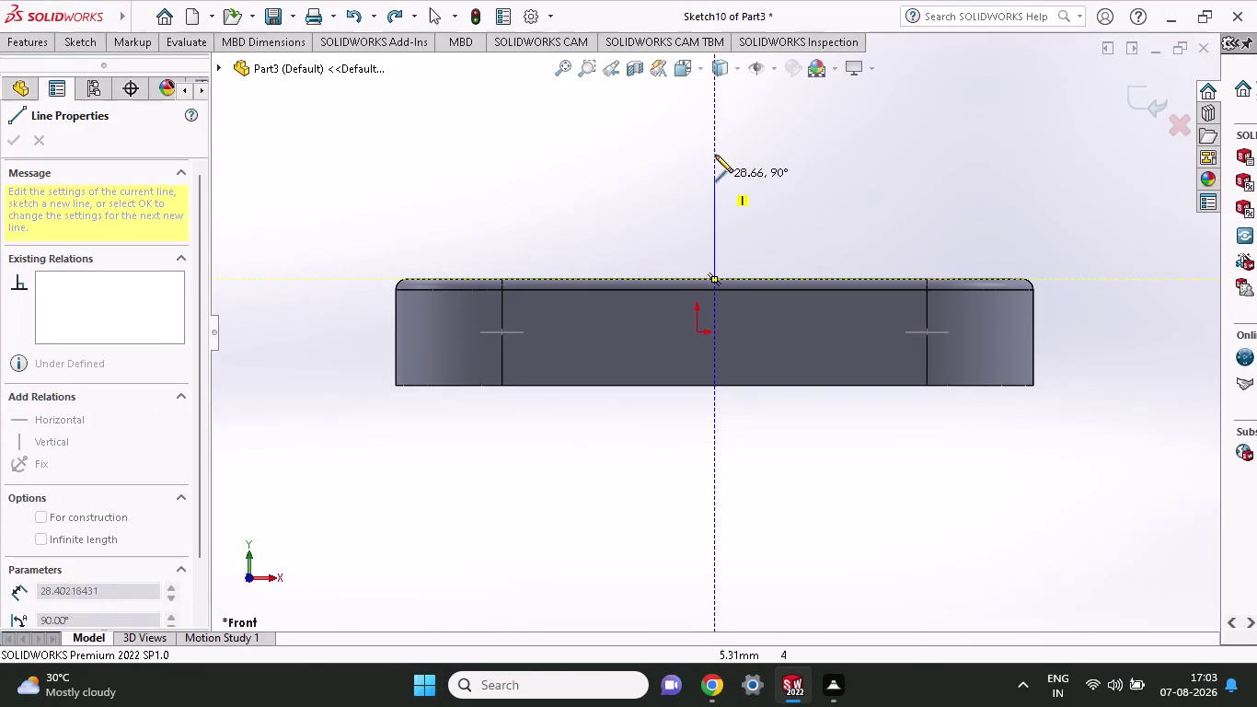
Draw the hook profile: a vertical line up from the plate centre, a rightward top line, and a short drop.
click(714, 112)
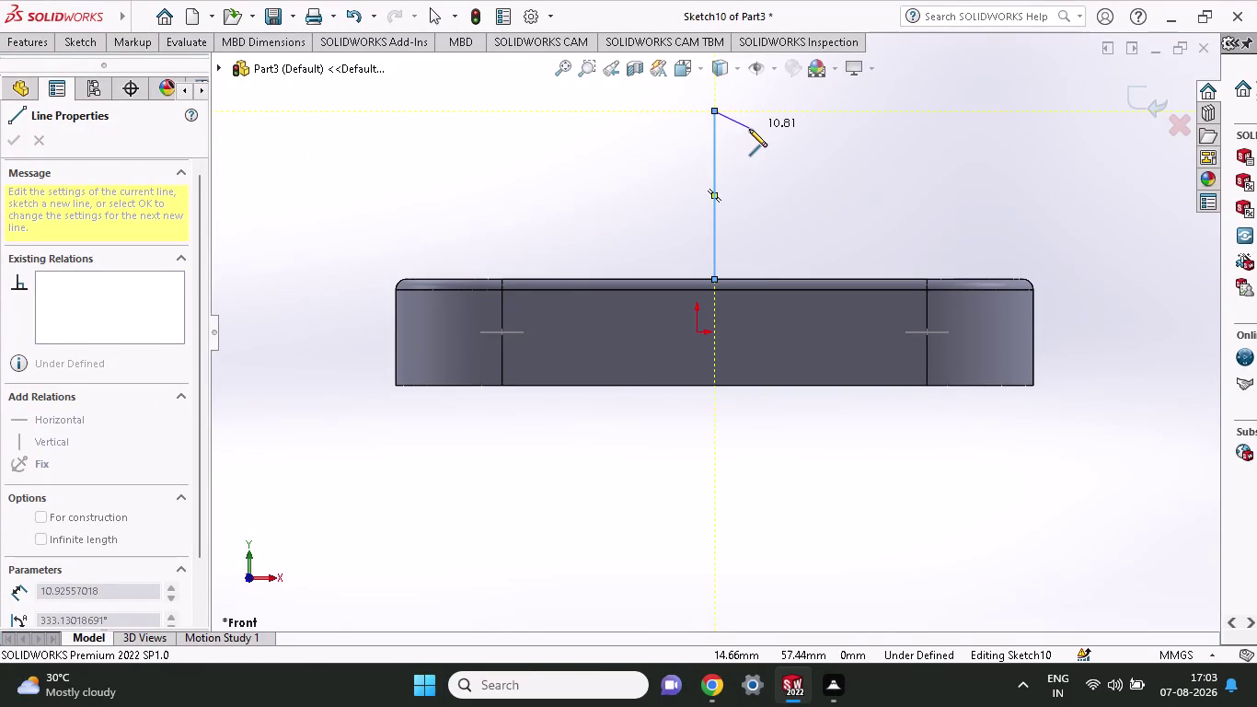
key(Escape)
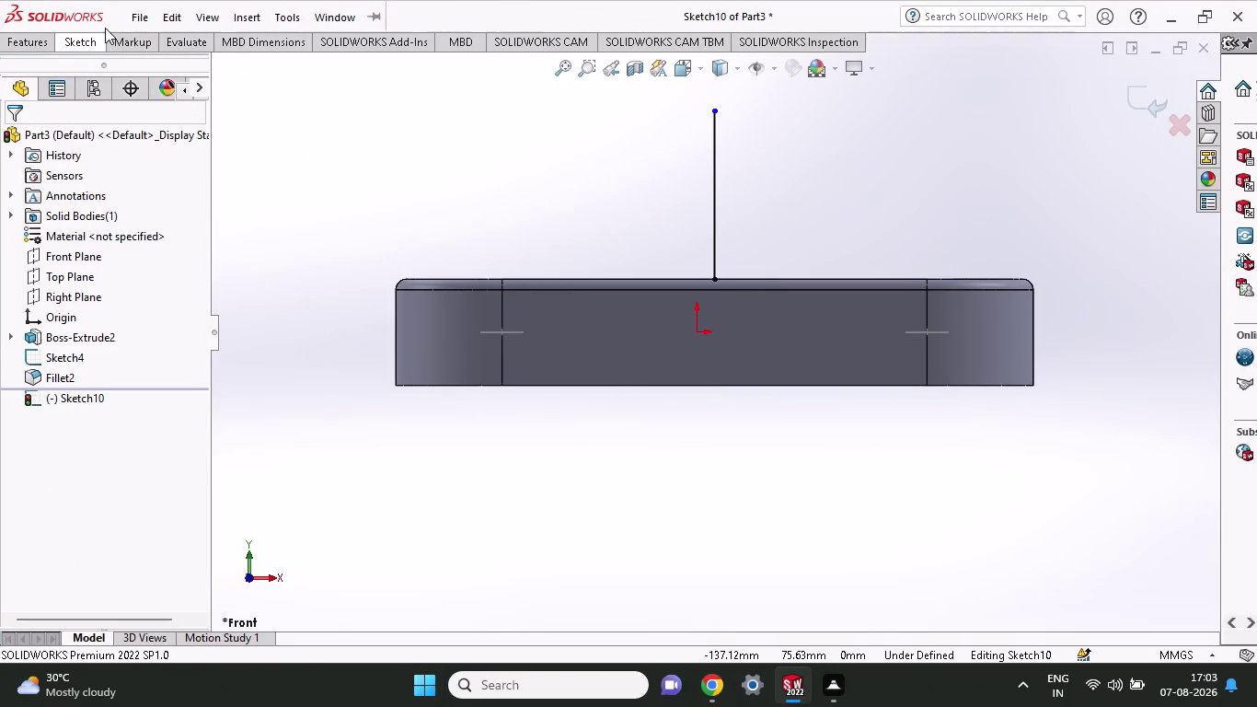
click(89, 38)
click(125, 56)
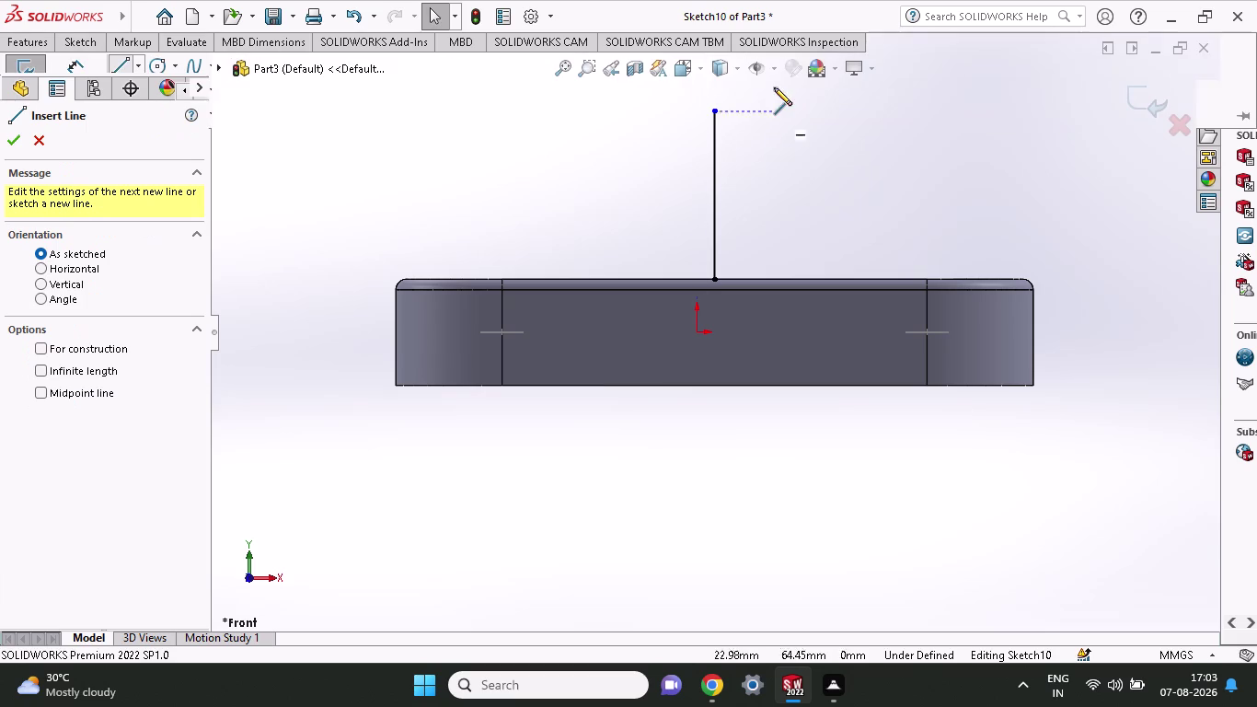
click(712, 112)
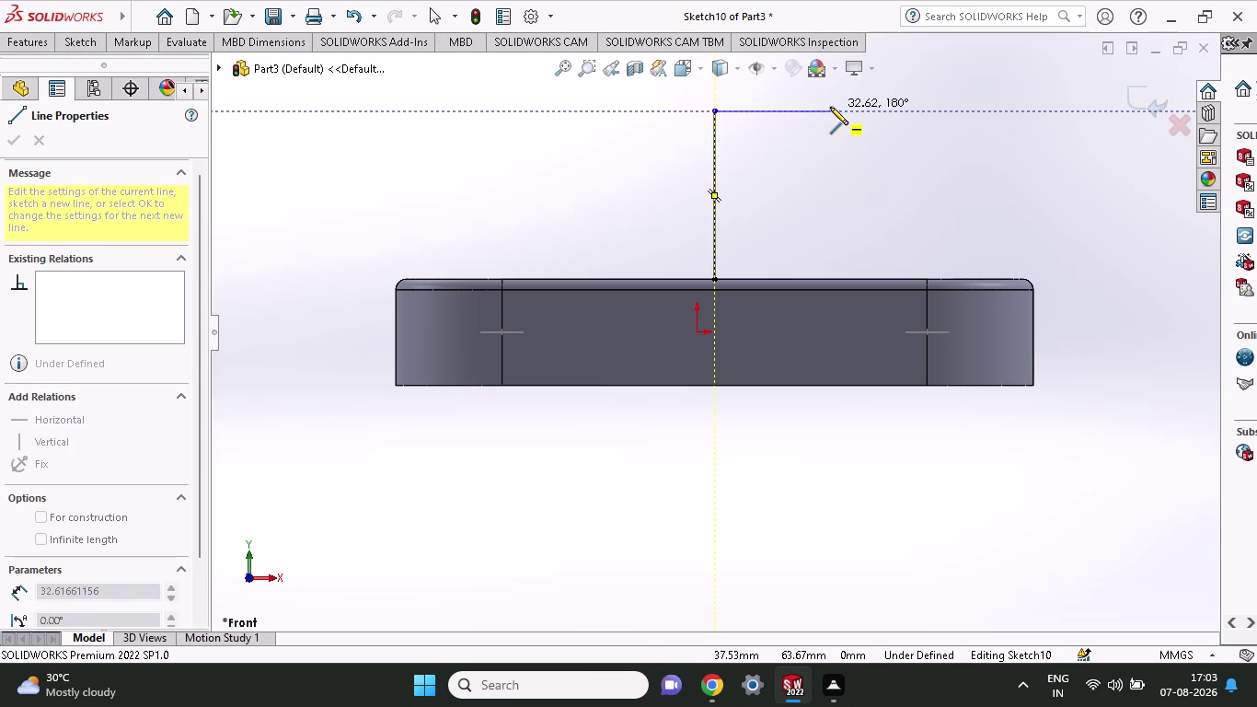
click(831, 107)
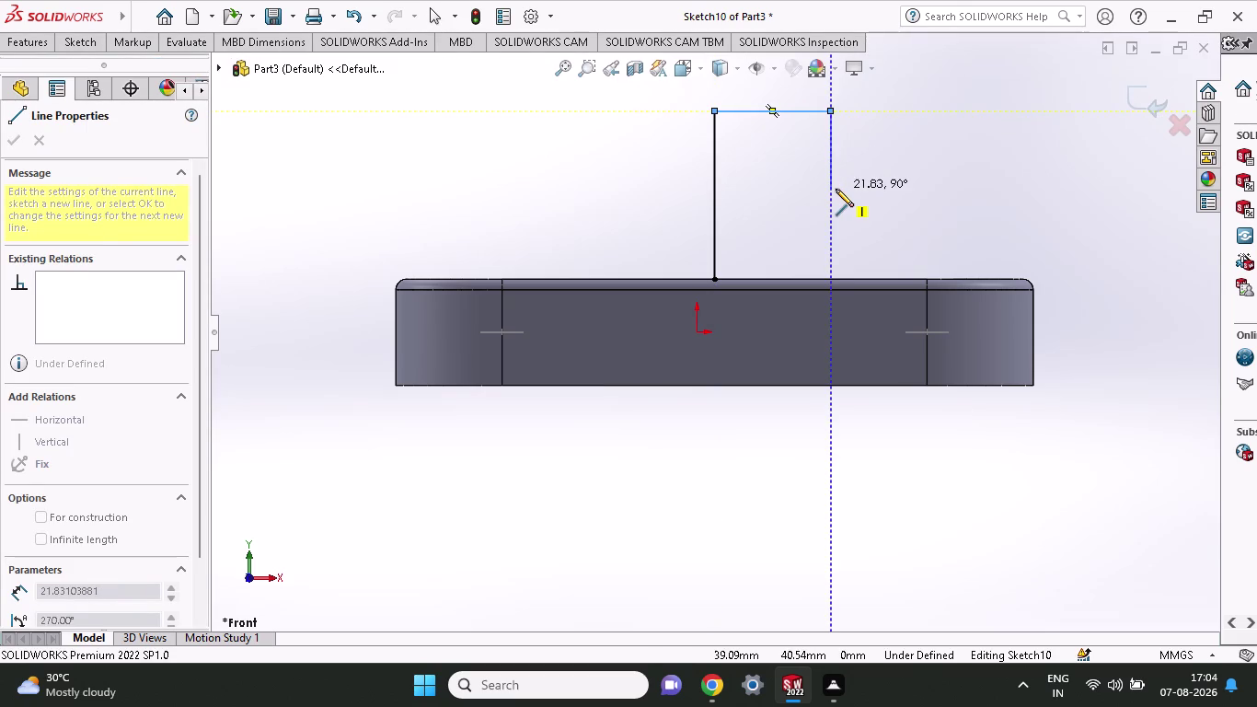
click(835, 189)
key(Escape)
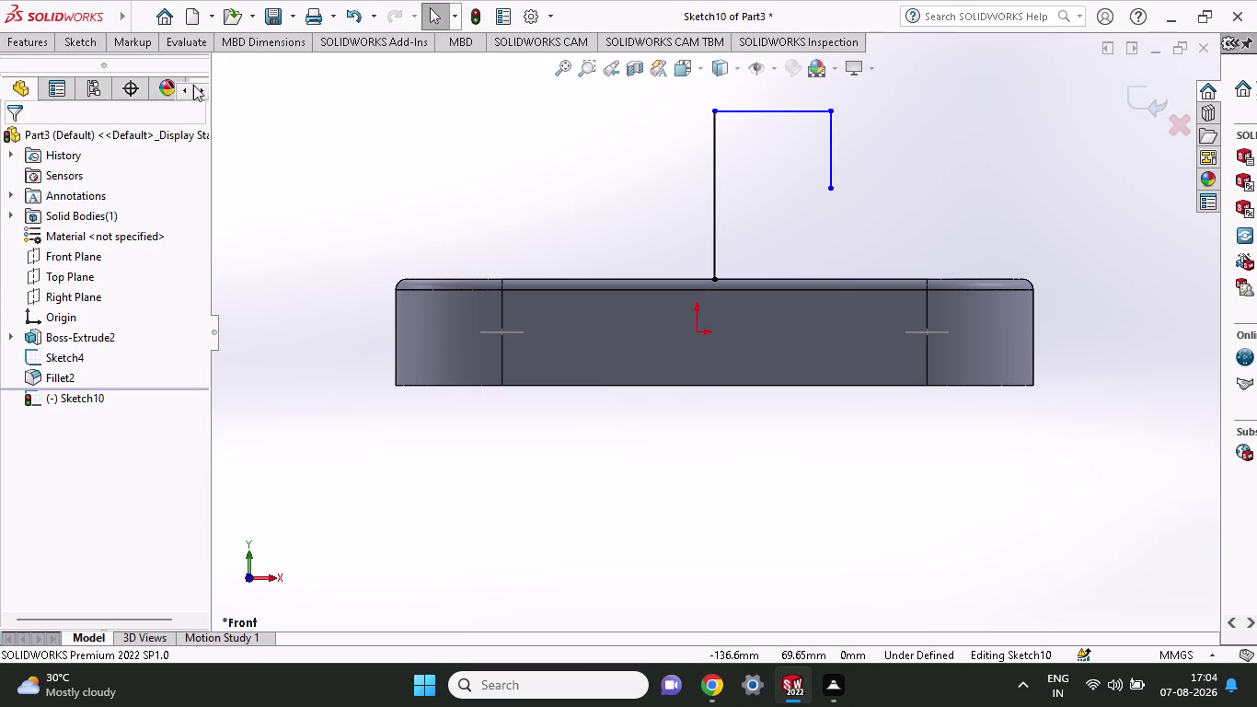
Dimension the vertical line's height to 100 mm.
click(82, 50)
click(94, 84)
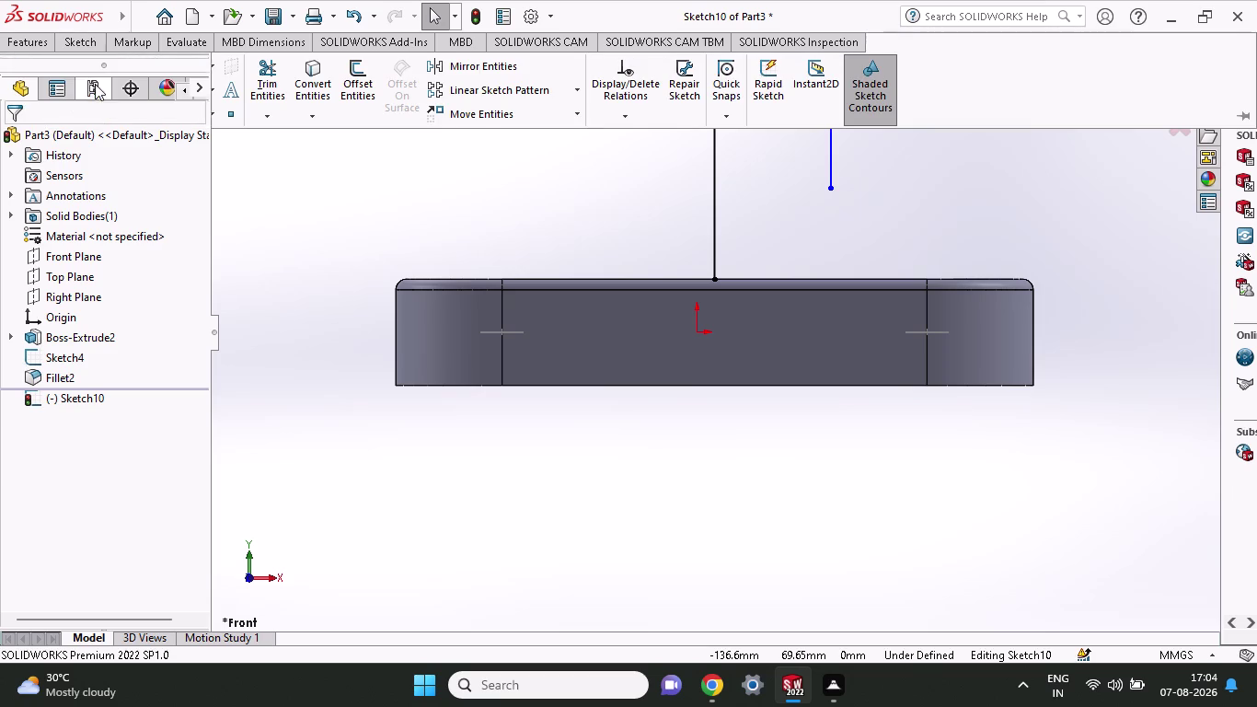
click(716, 282)
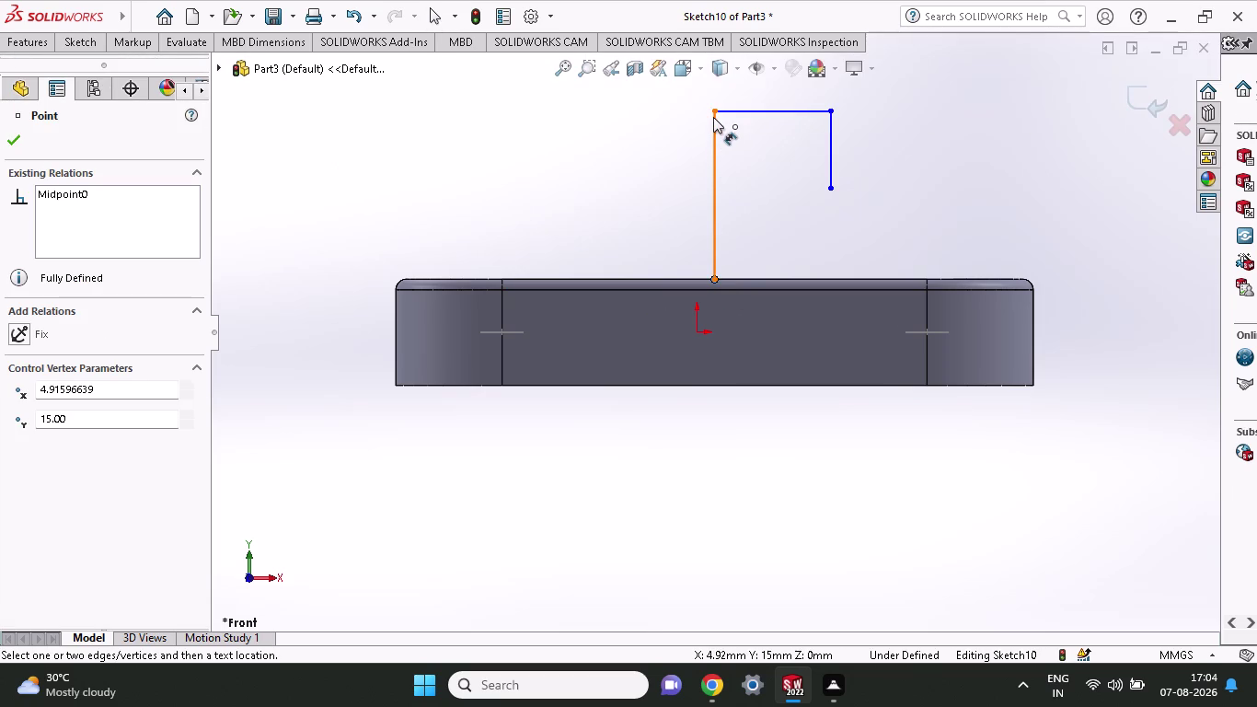
click(713, 116)
click(332, 163)
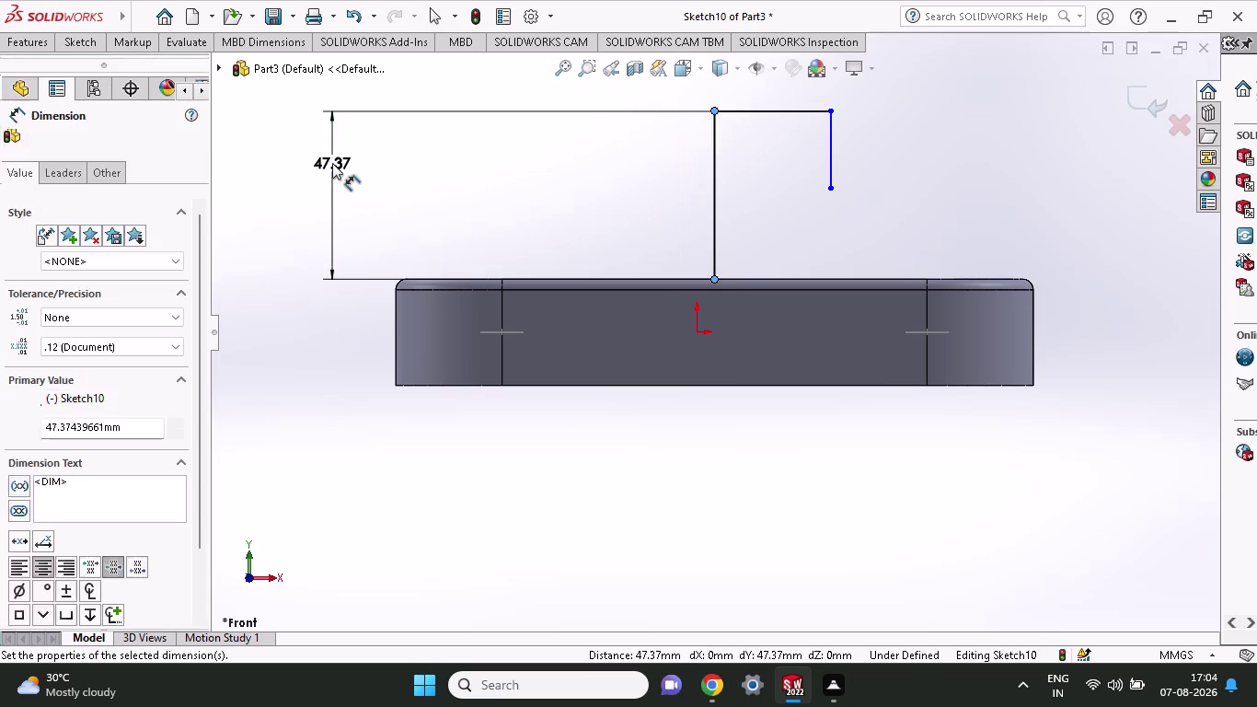
text(100)
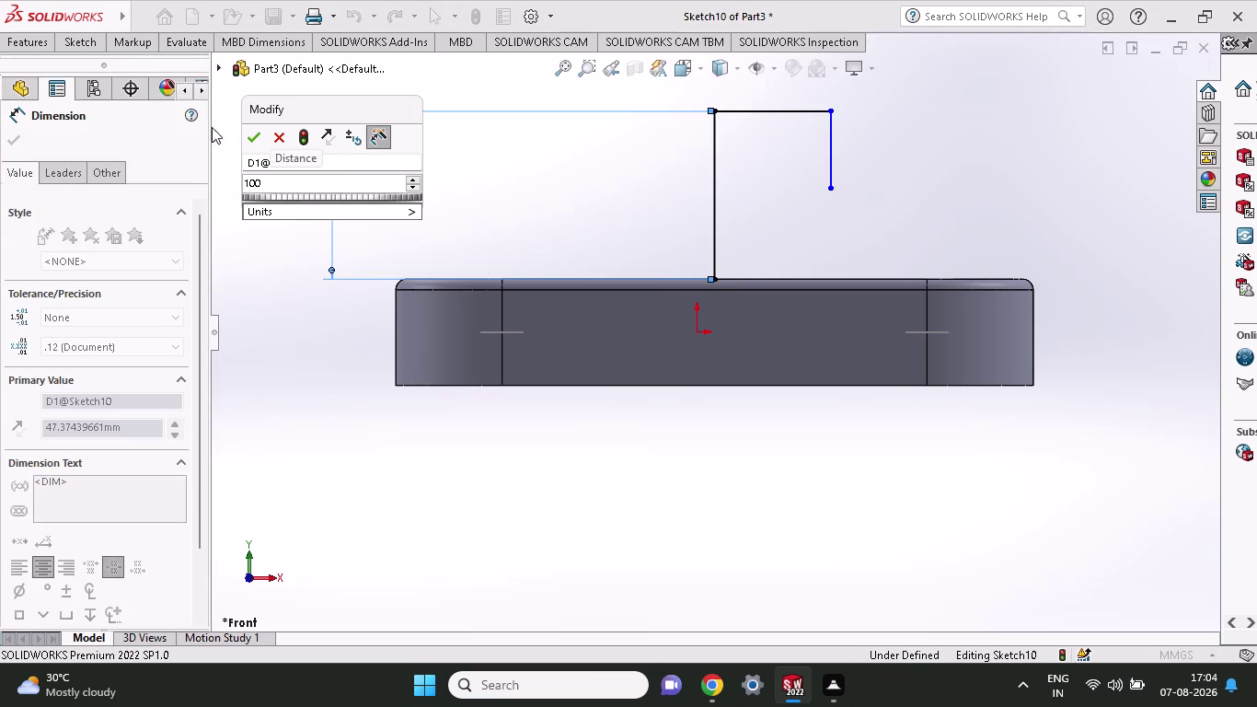
click(253, 128)
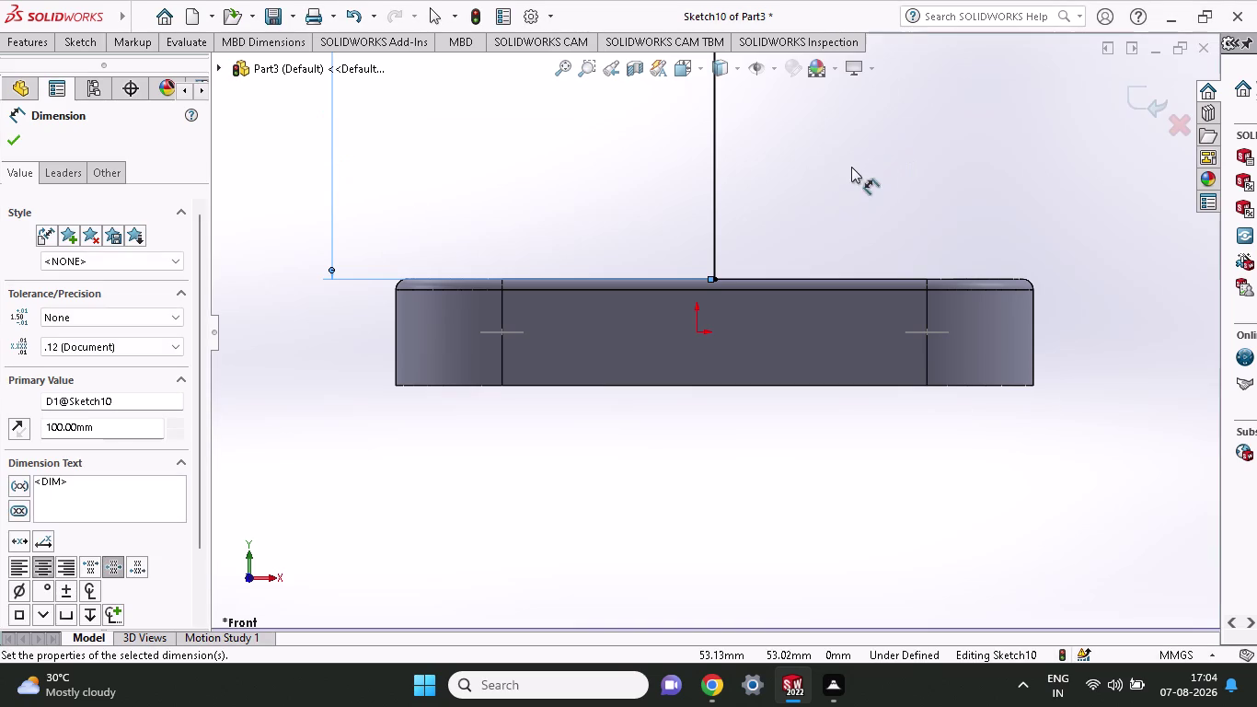
scroll(up, 3)
scroll(down, 3)
scroll(up, 3)
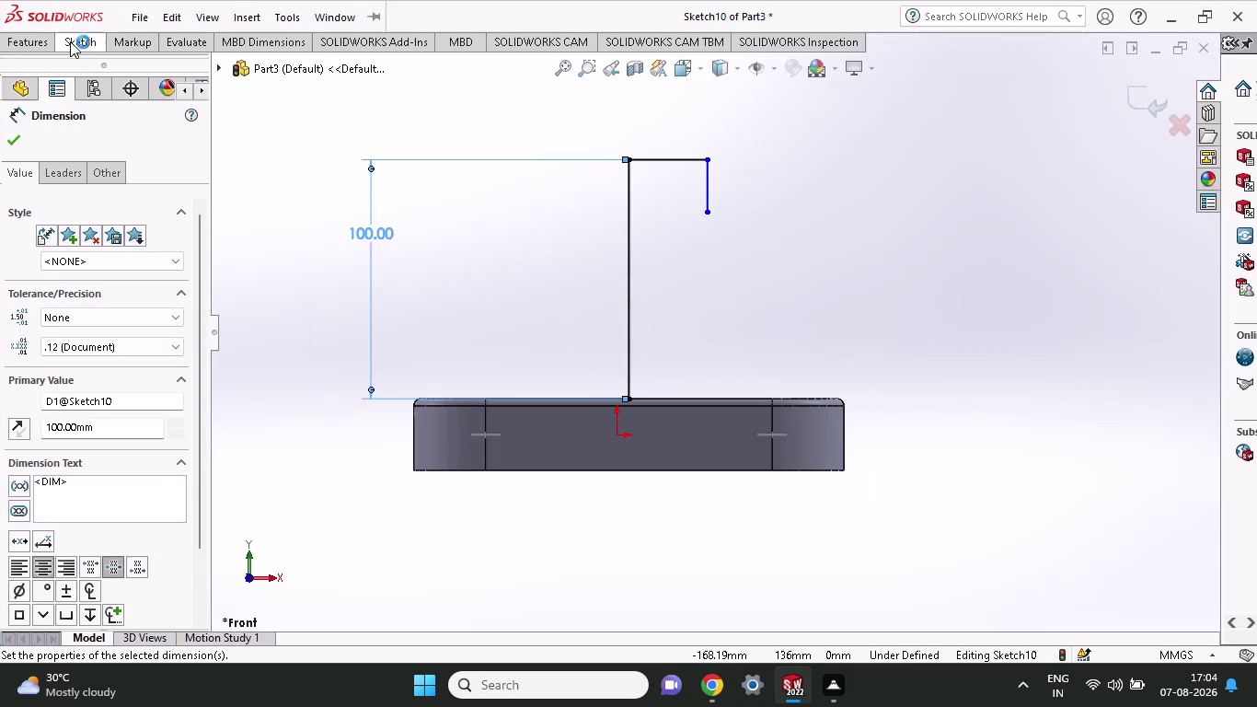
click(70, 41)
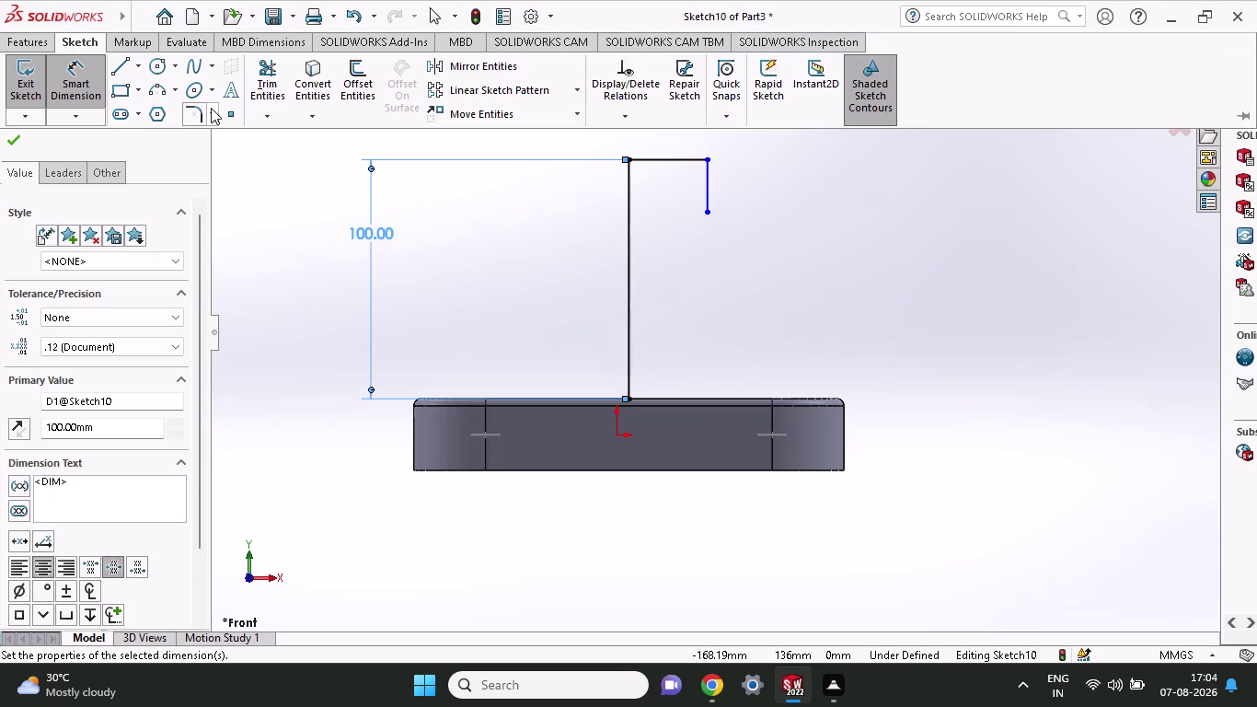
click(194, 116)
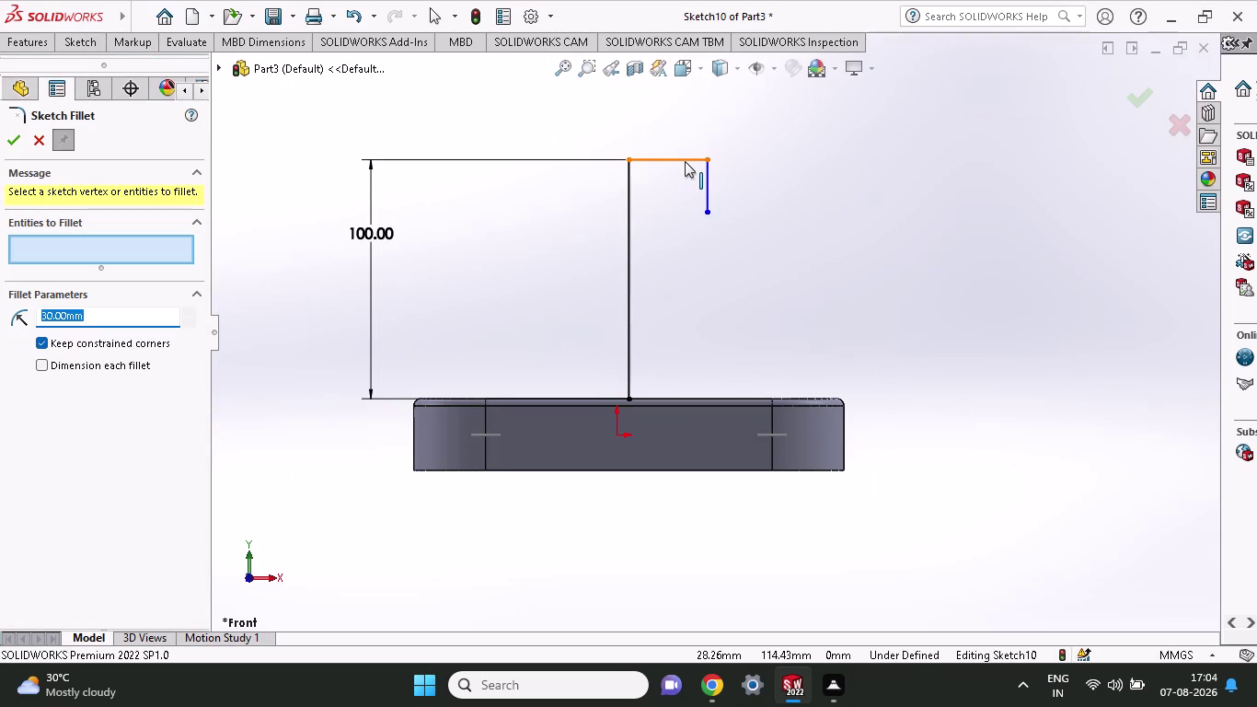
Try a 25 mm sketch fillet on the profile's top right corner.
click(684, 161)
click(706, 158)
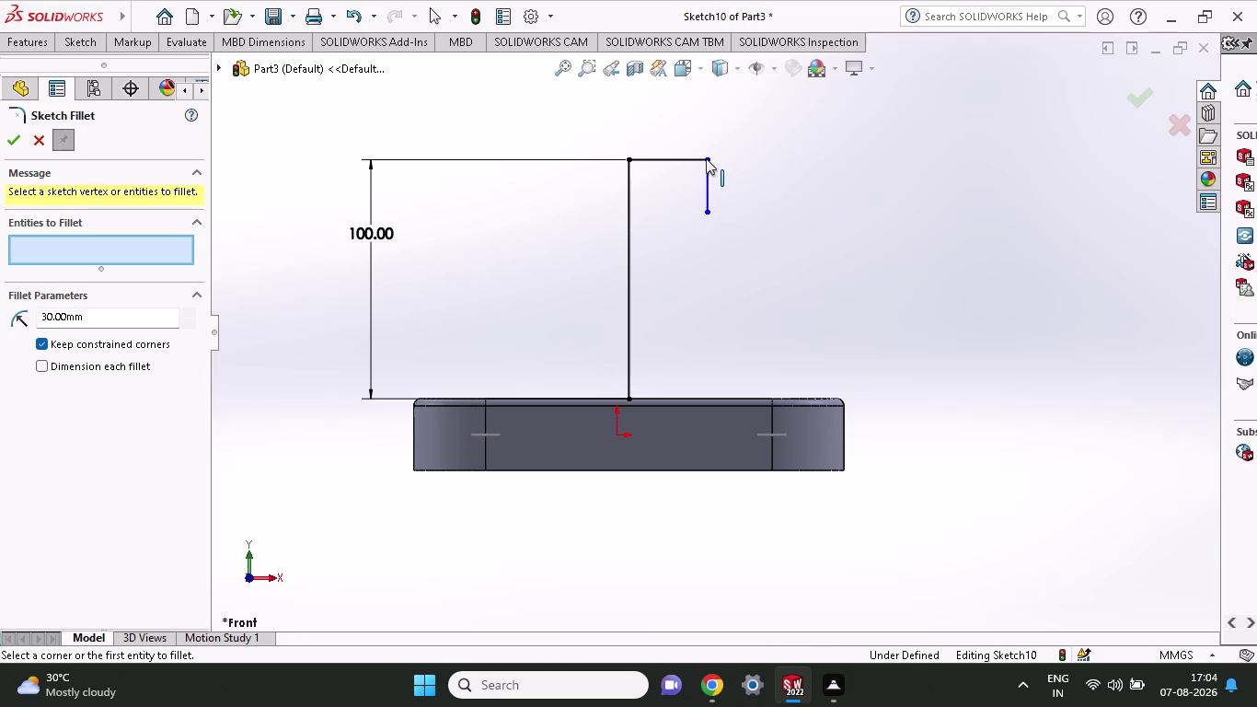
click(705, 170)
click(706, 159)
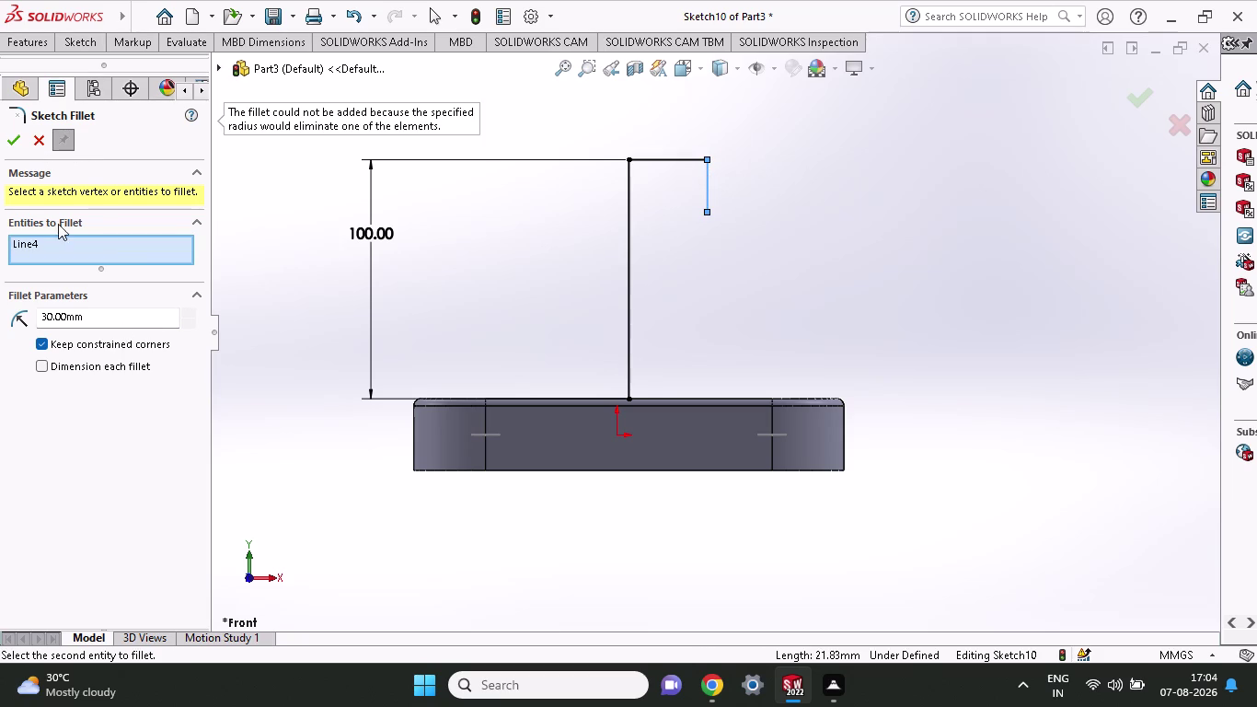
drag(125, 325, 0, 337)
text(25)
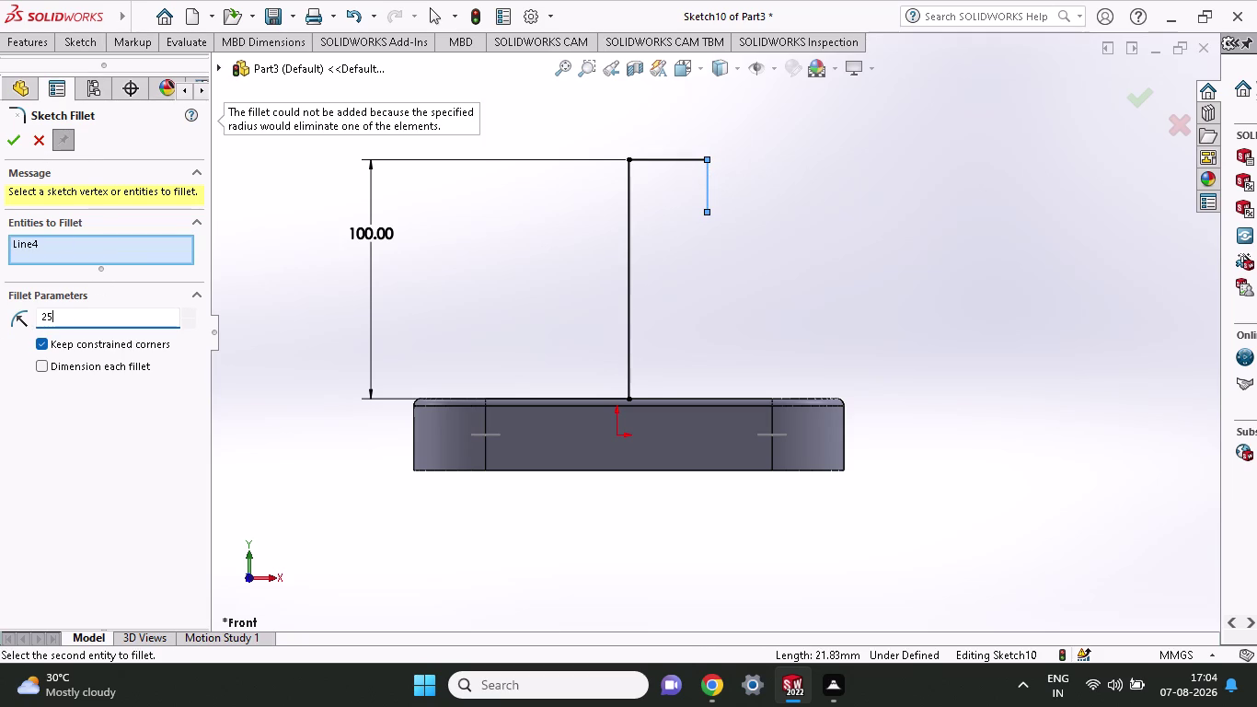
click(43, 255)
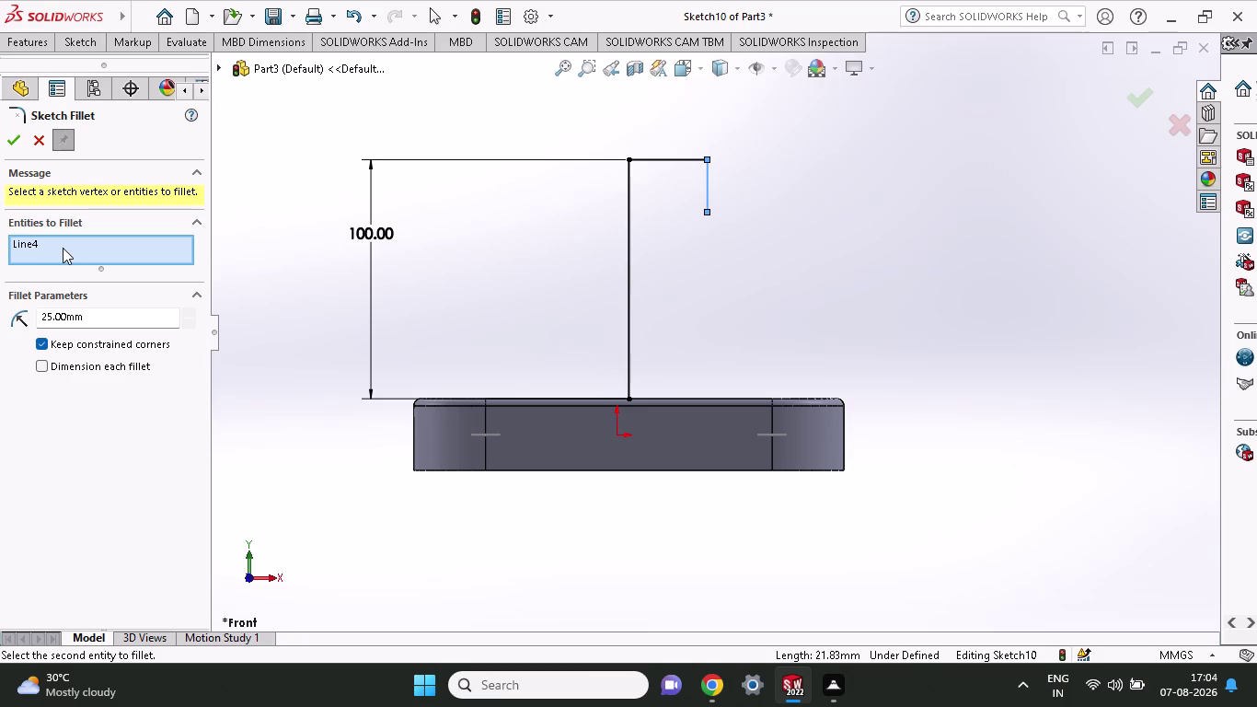
Reselect the corner lines, then undo so the height dimension reverts to 47.37 mm.
click(705, 160)
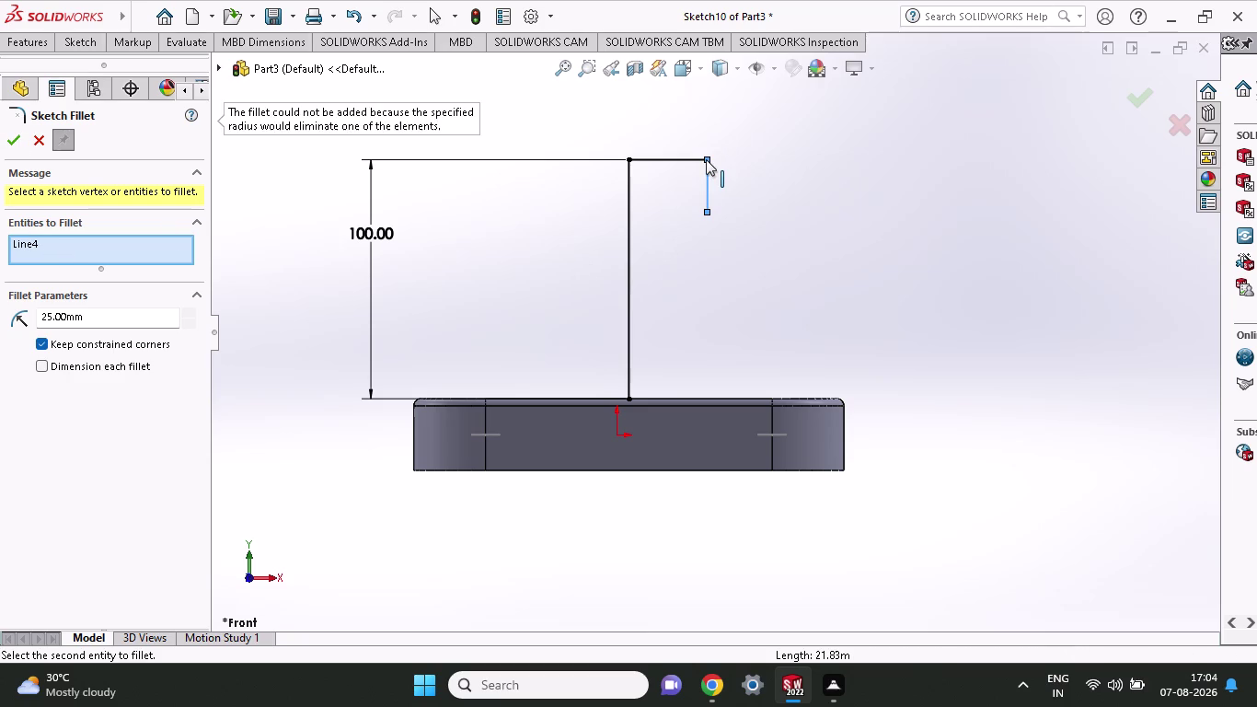
click(706, 160)
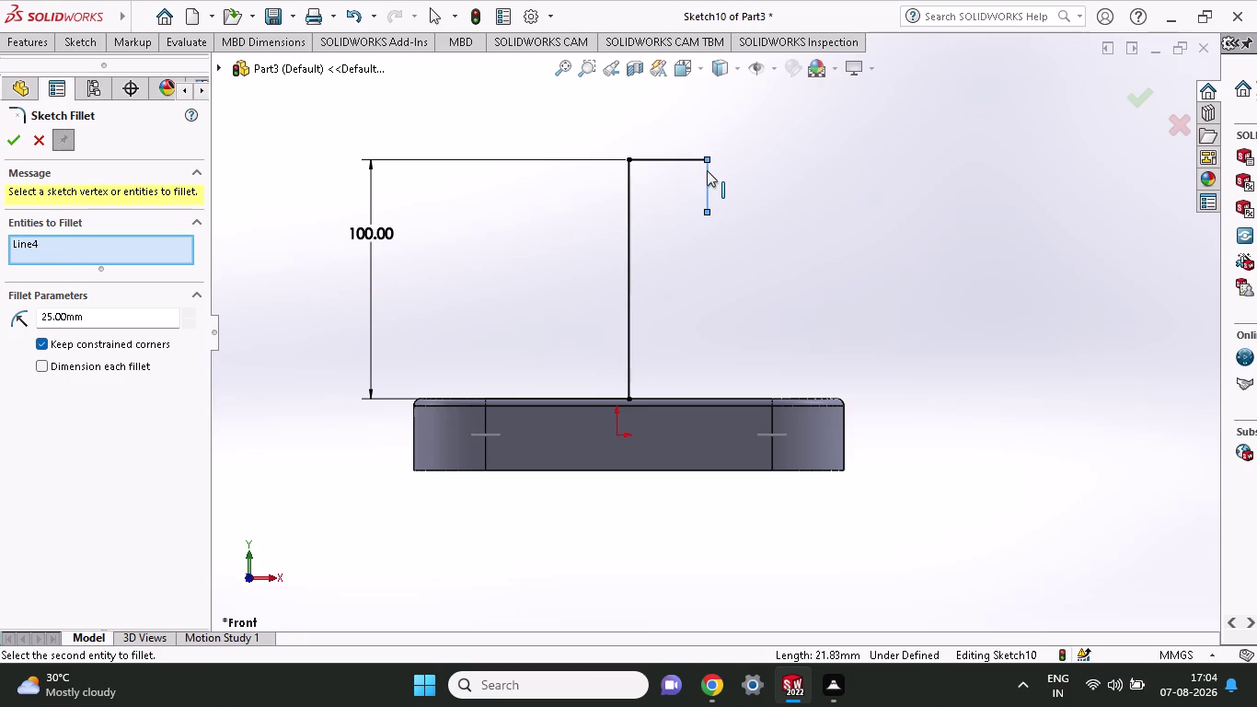
click(707, 170)
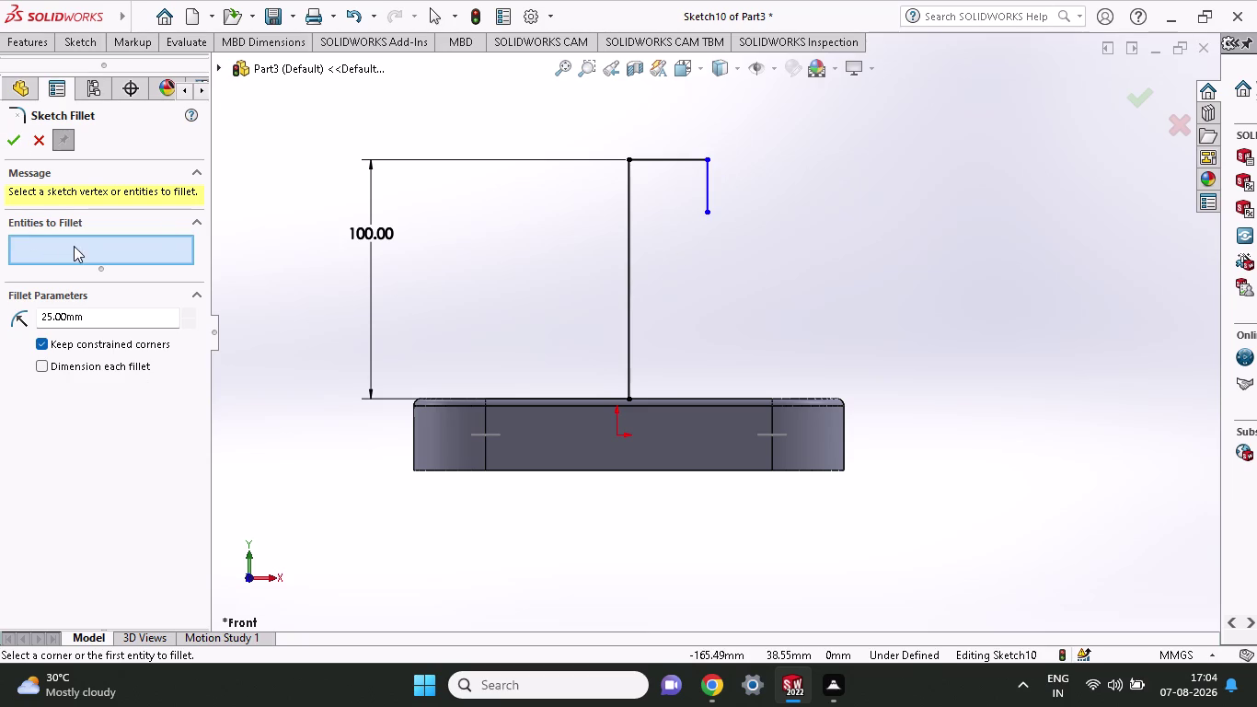
click(74, 246)
click(708, 158)
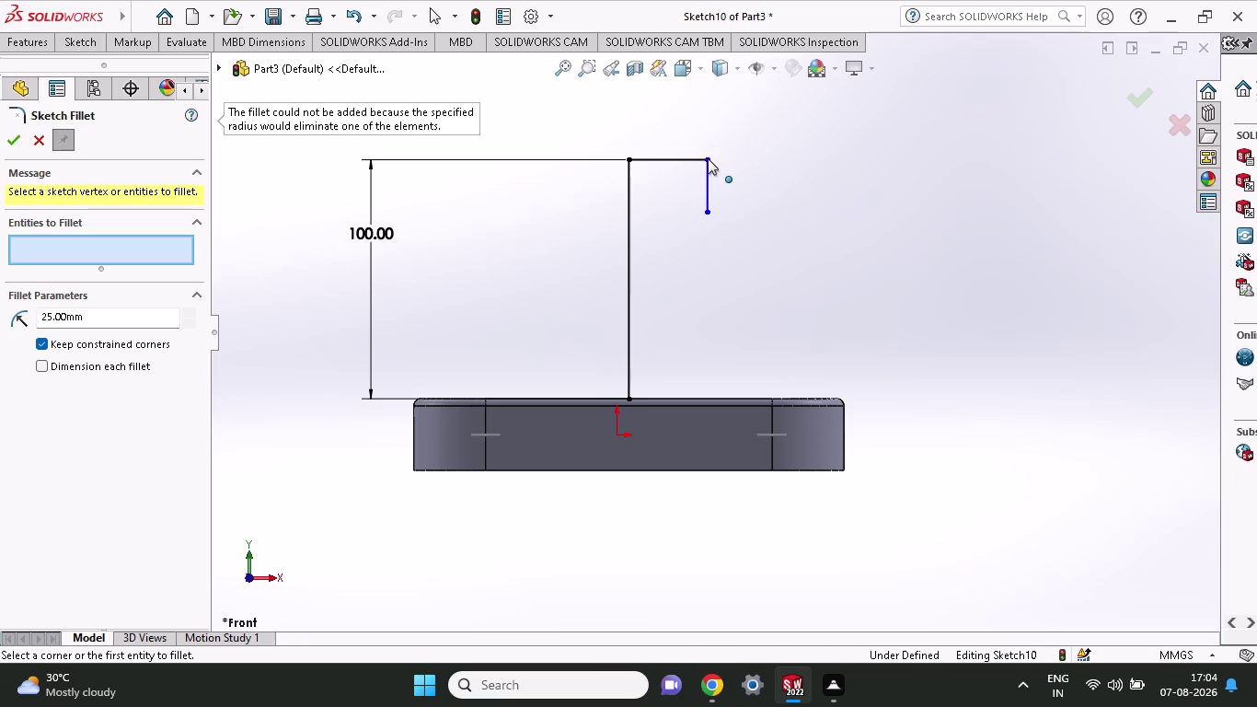
scroll(down, 3)
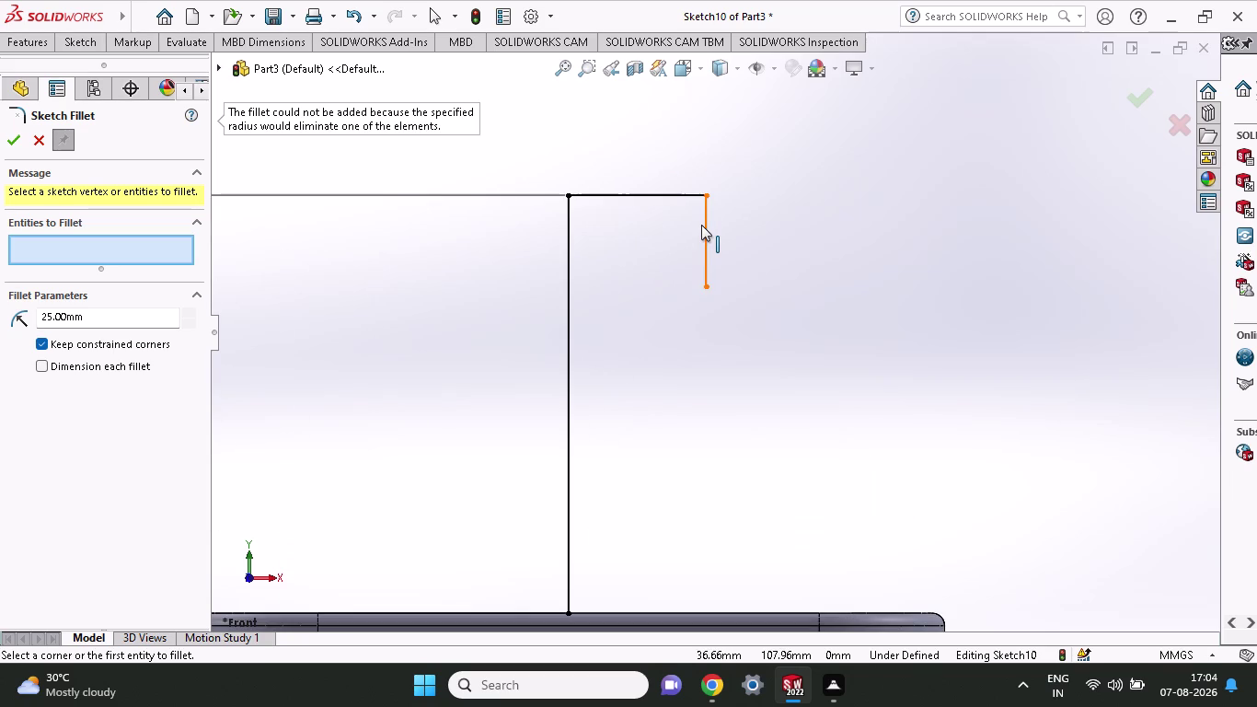
scroll(up, 3)
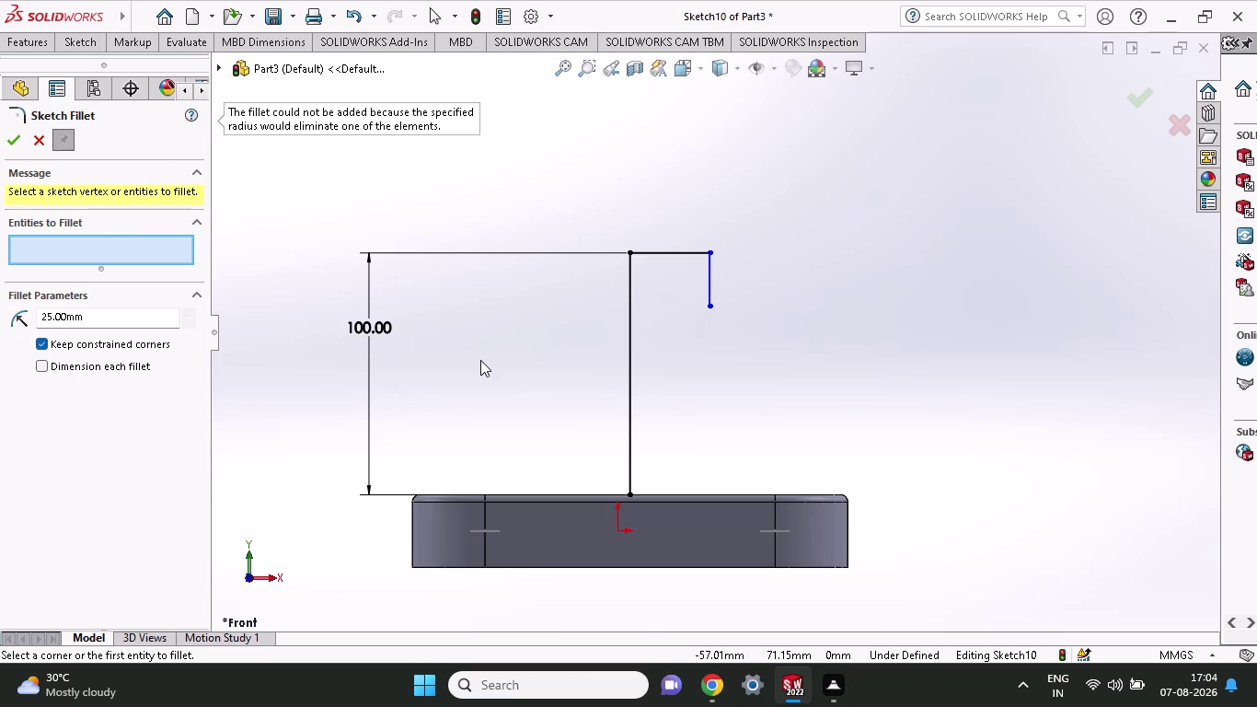
key(ctrl+z)
scroll(up, 3)
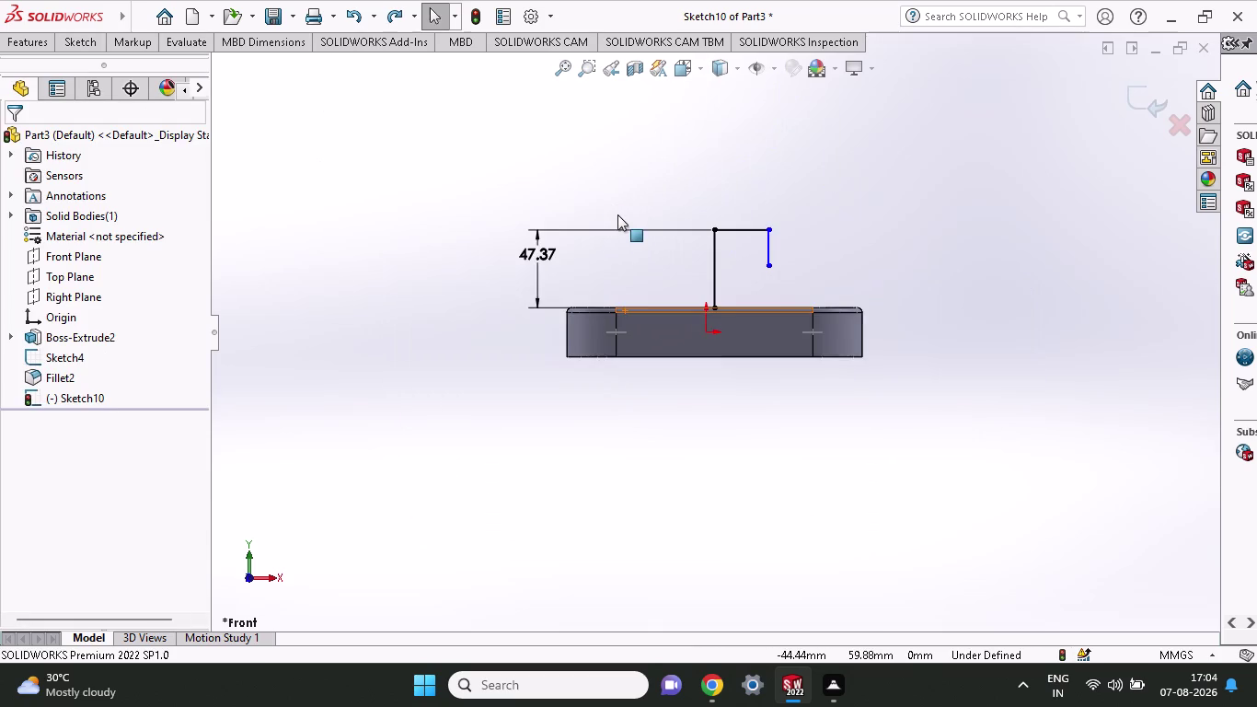
Set the height dimension back to 100 mm.
scroll(down, 3)
scroll(down, 3)
scroll(up, 3)
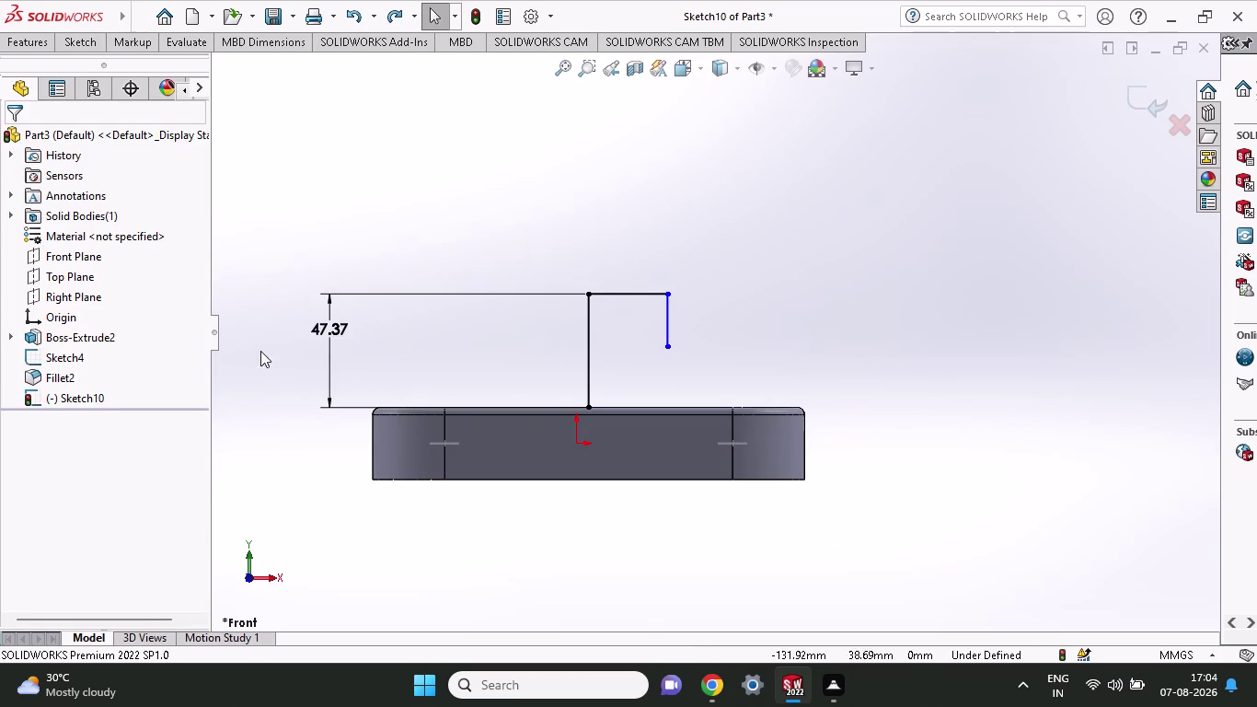
click(343, 330)
double_click(343, 330)
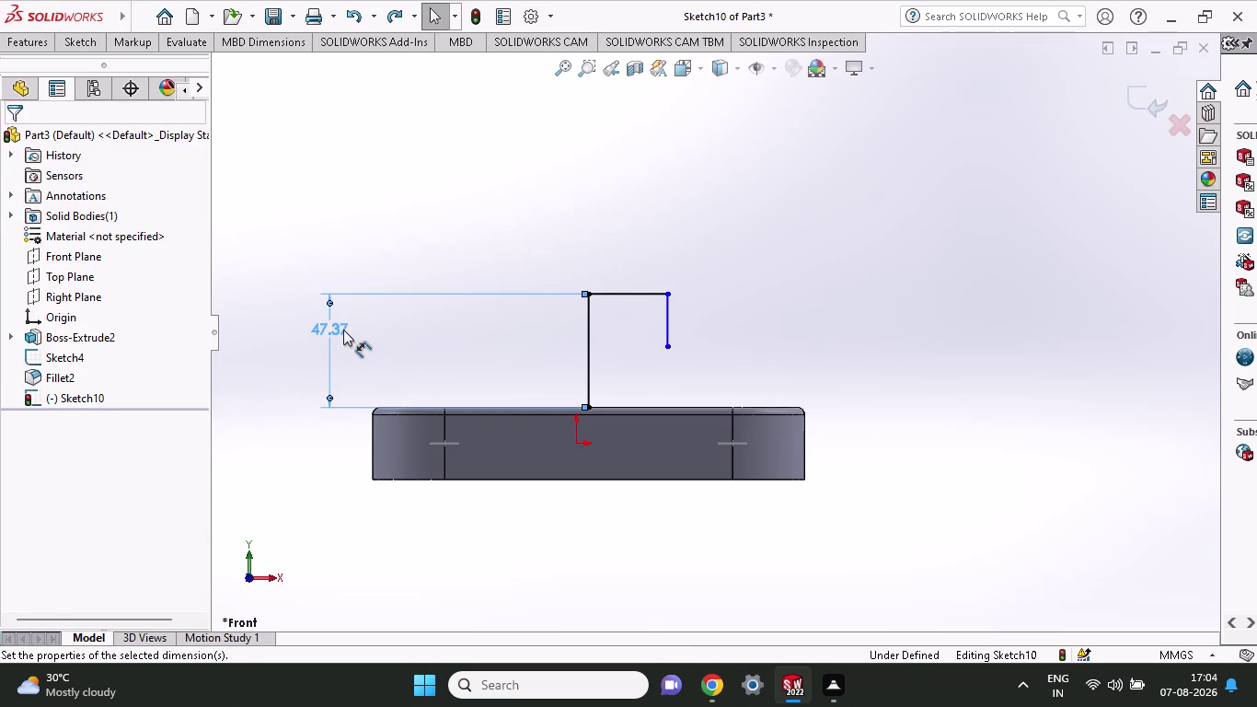
text(100)
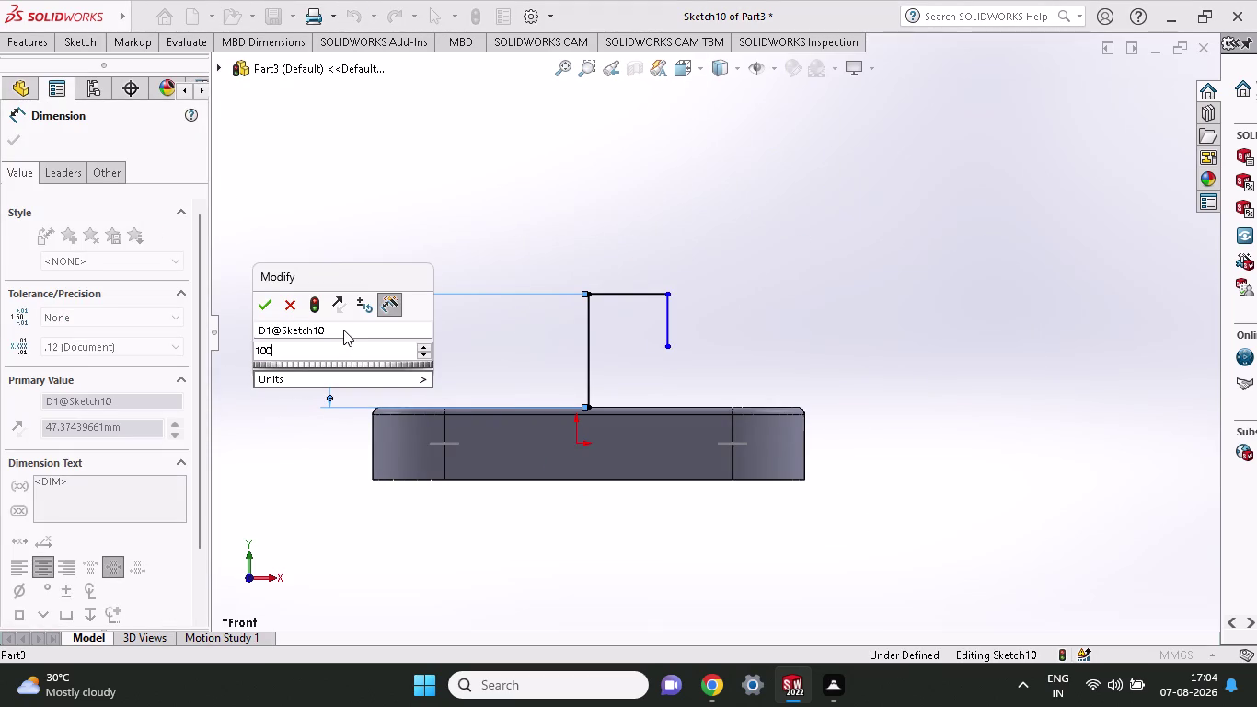
click(243, 304)
click(256, 304)
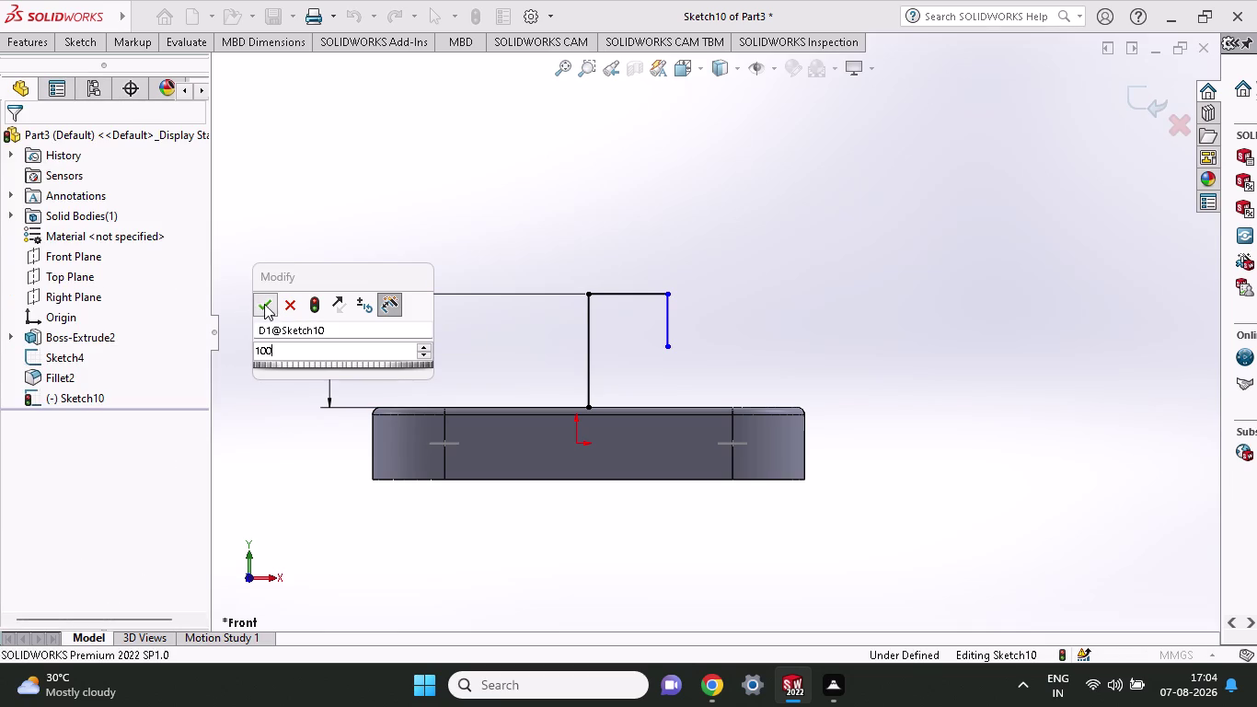
click(34, 42)
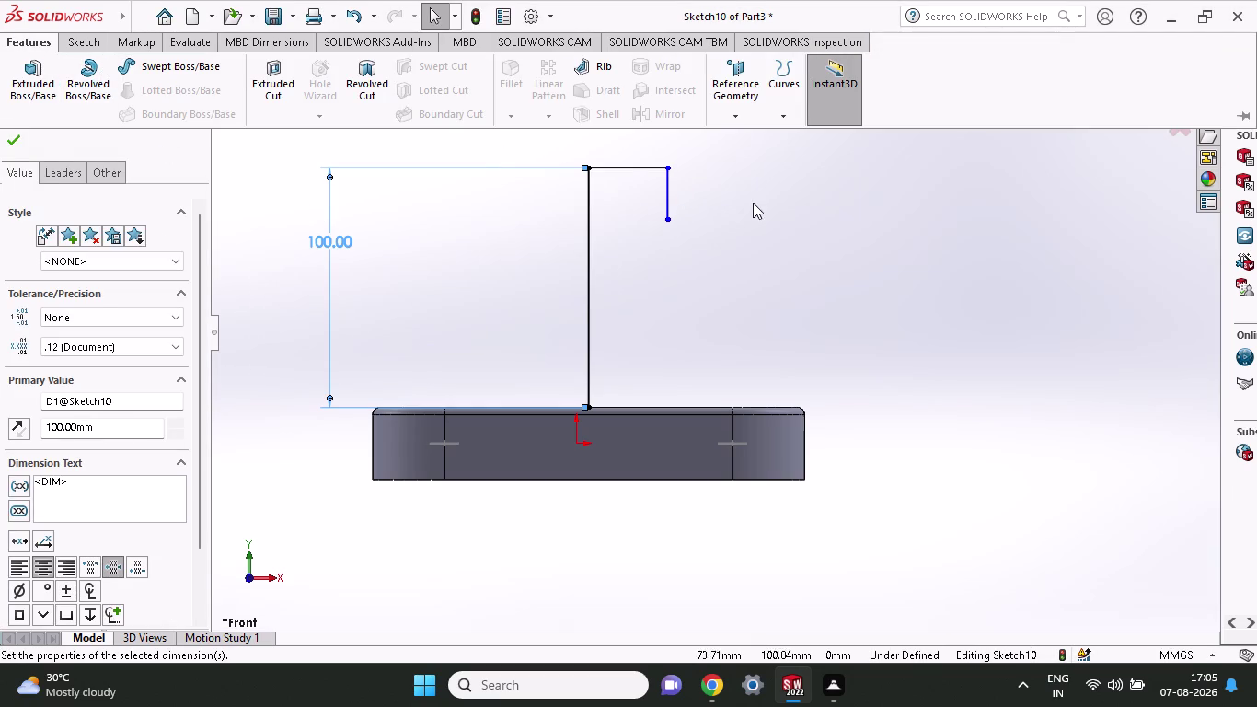
key(Escape)
Replace the short drop with a longer vertical line down from the top line's right end.
click(665, 196)
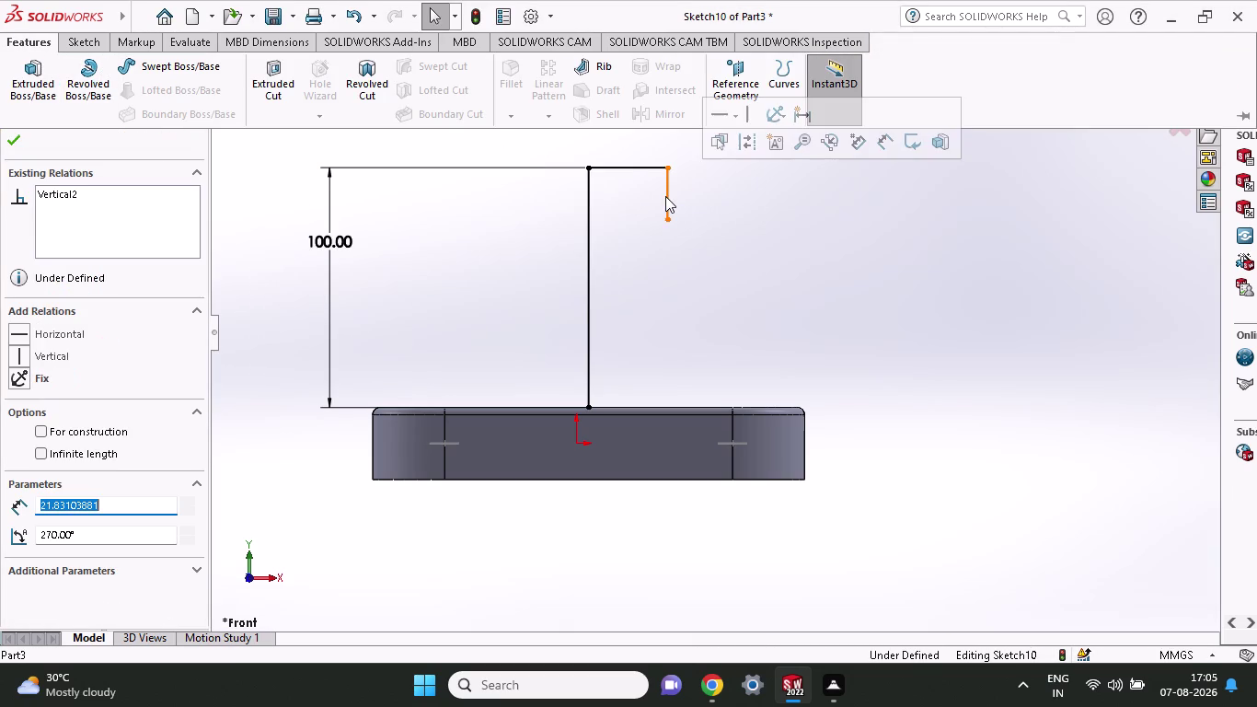
key(Delete)
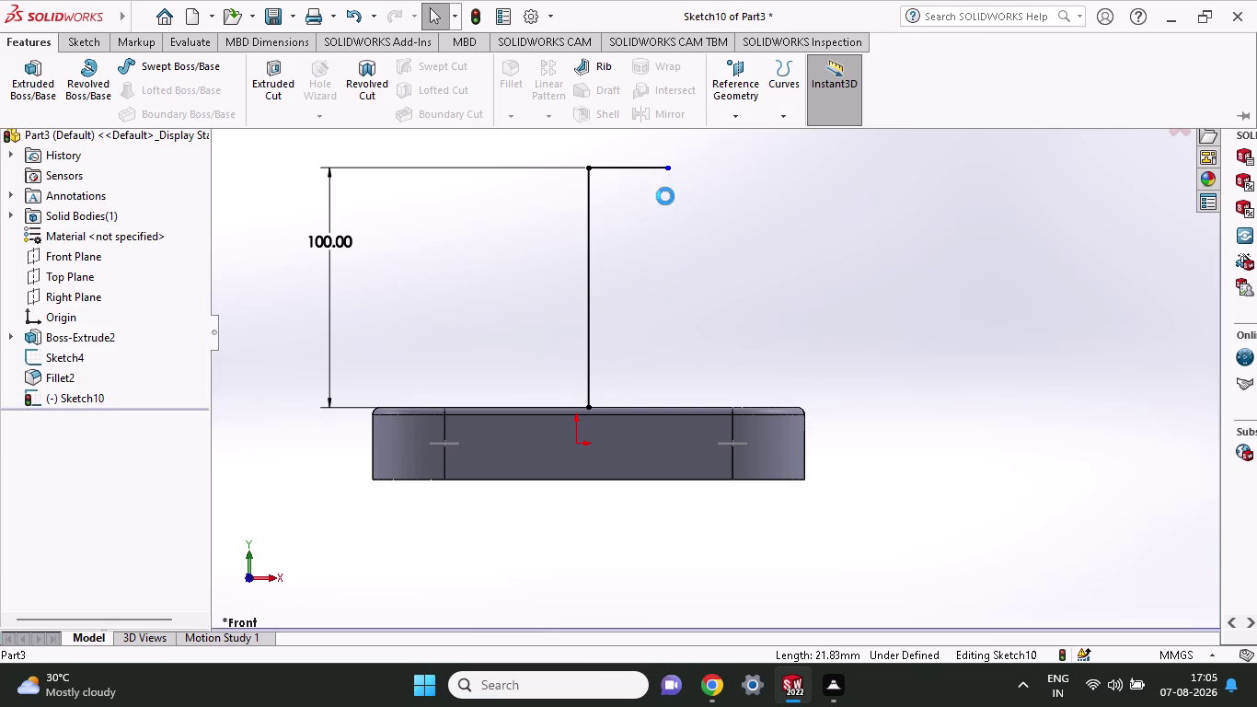
click(85, 45)
click(113, 73)
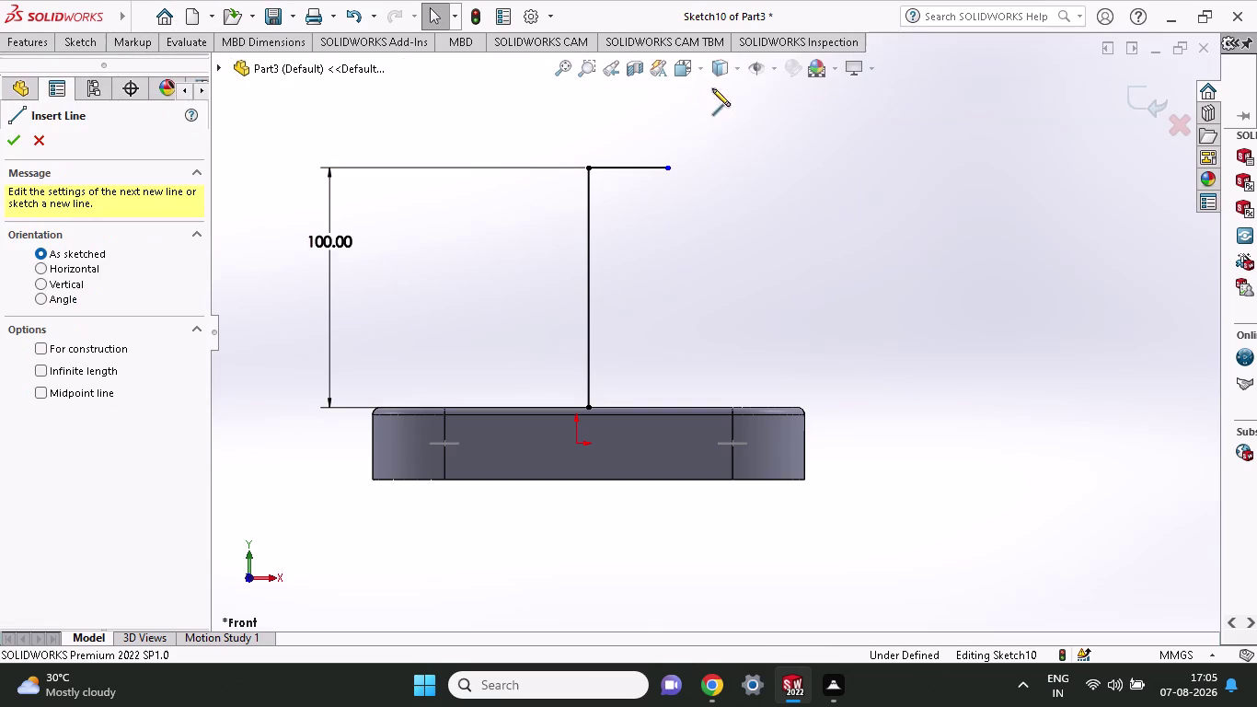
click(668, 168)
click(671, 294)
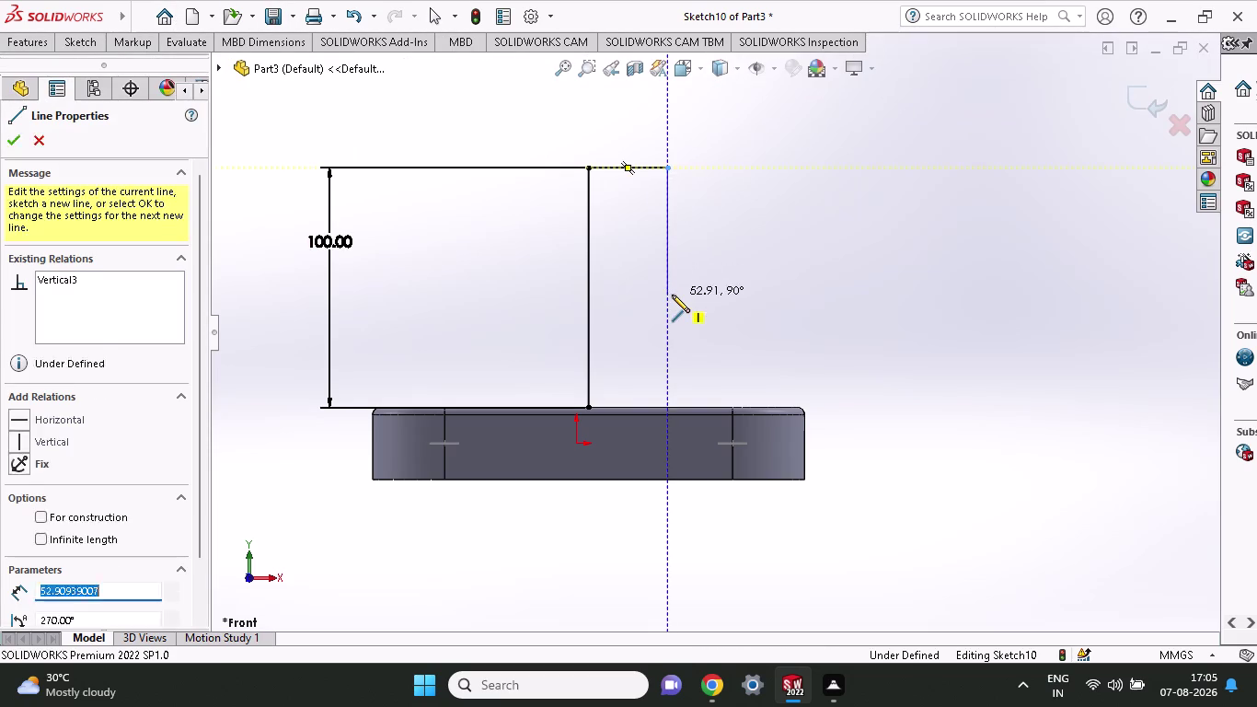
key(Escape)
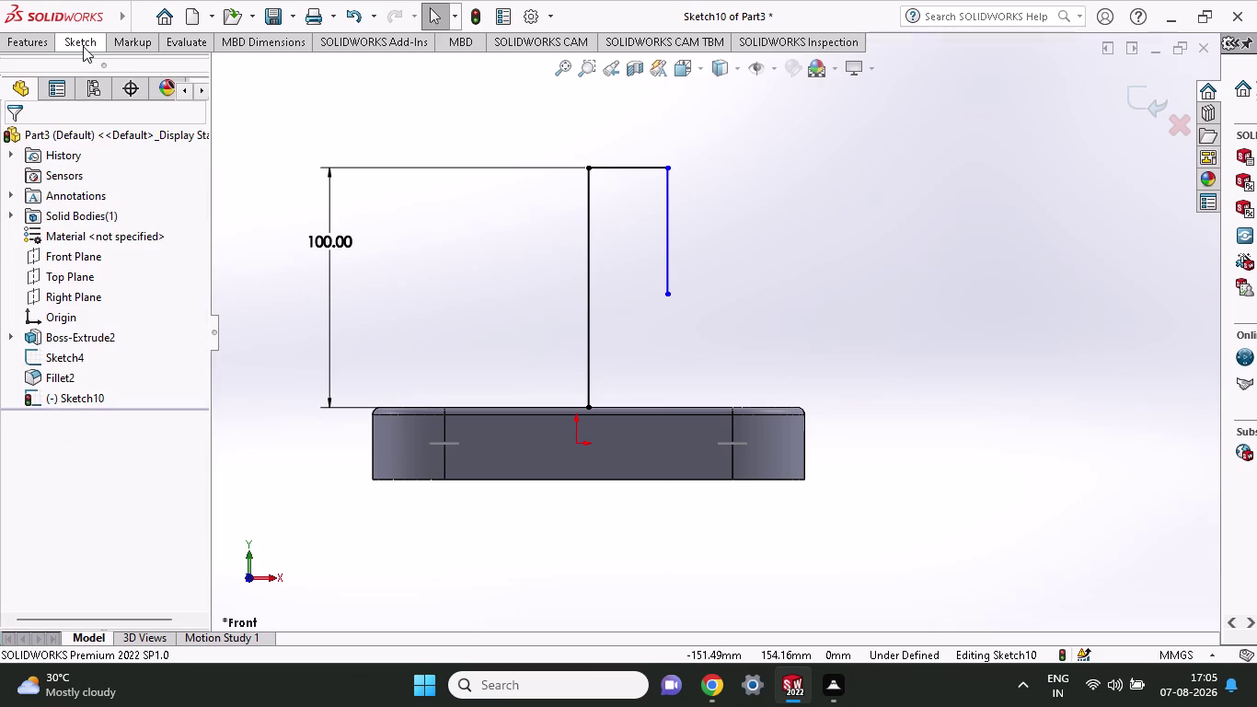
click(83, 46)
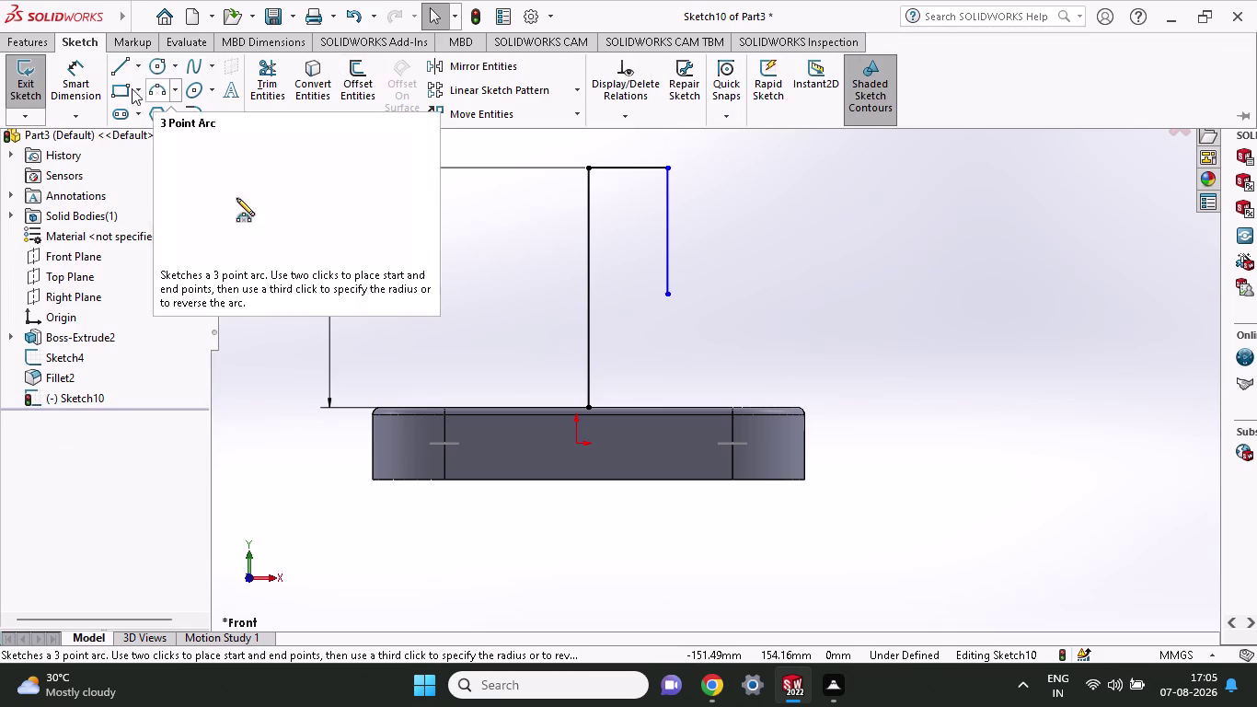
click(195, 115)
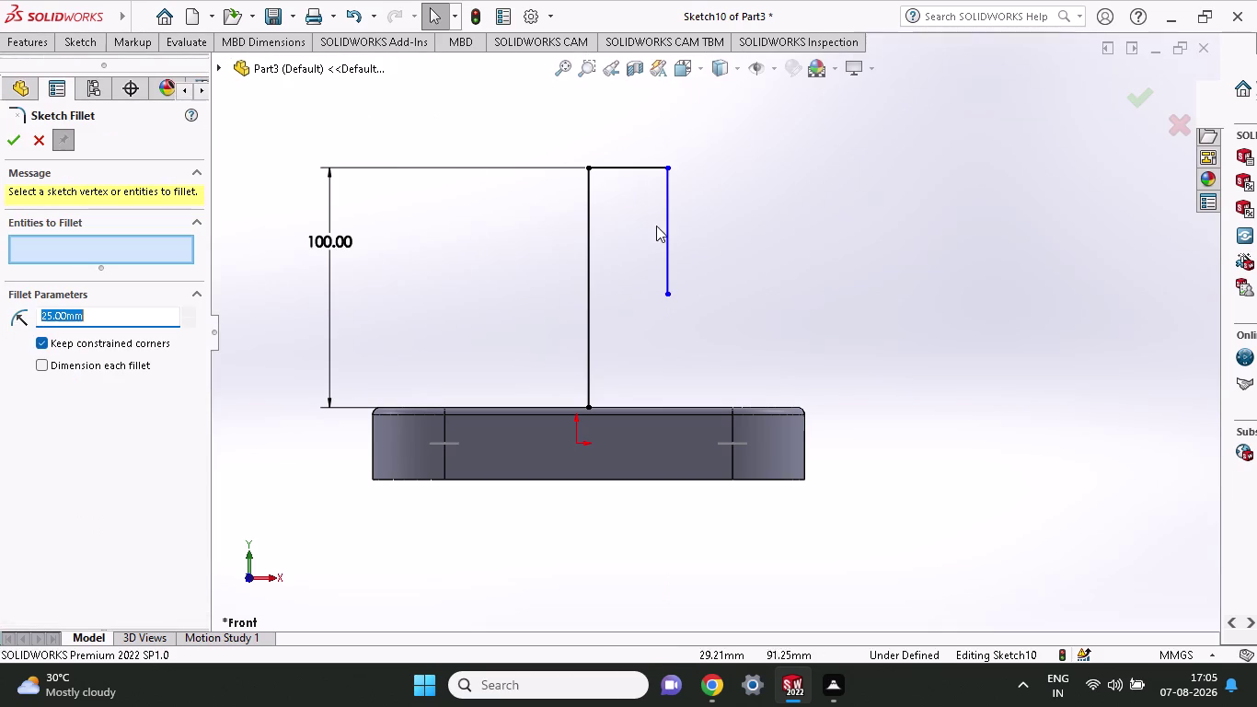
Preview a 25 mm fillet on the top-right corner, then cancel it.
click(665, 164)
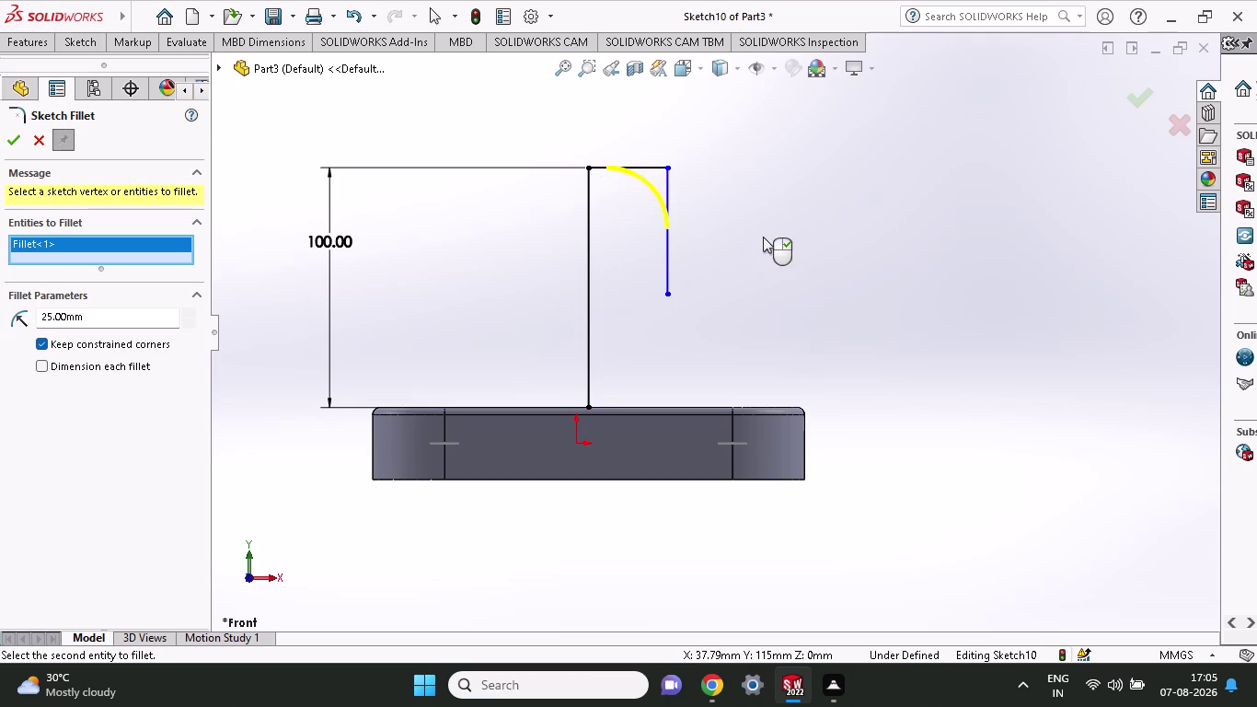
click(75, 39)
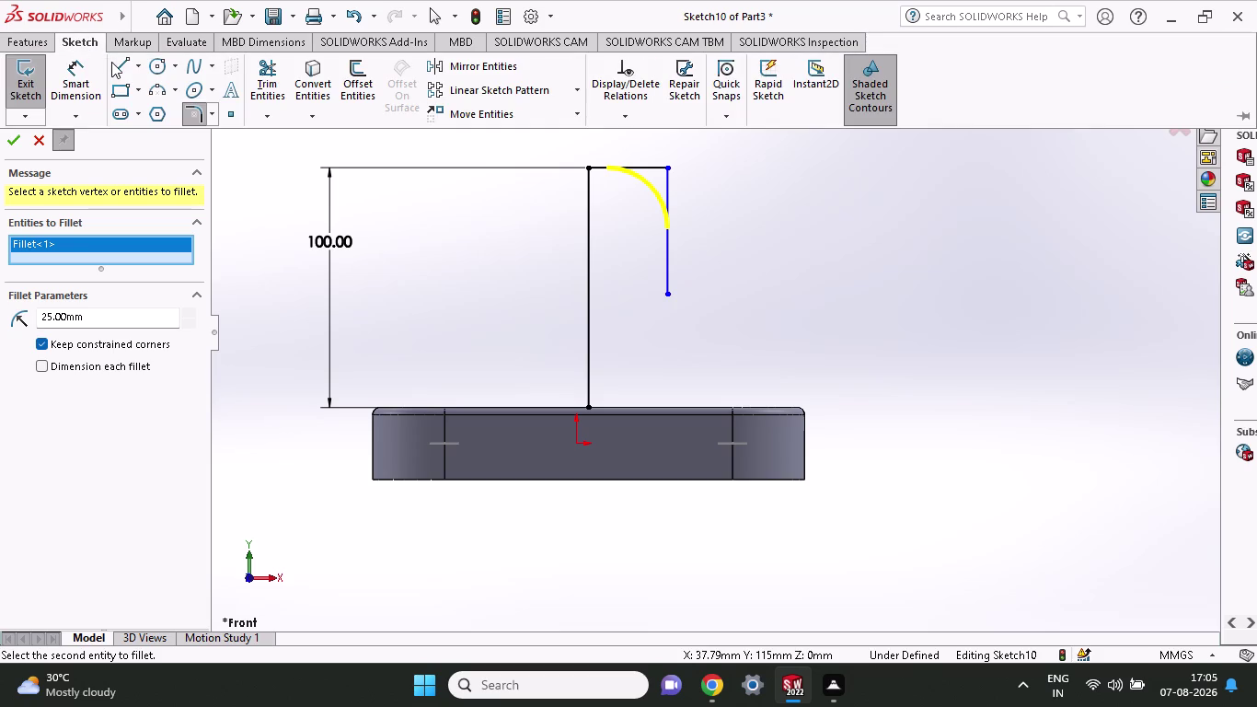
click(86, 67)
click(586, 165)
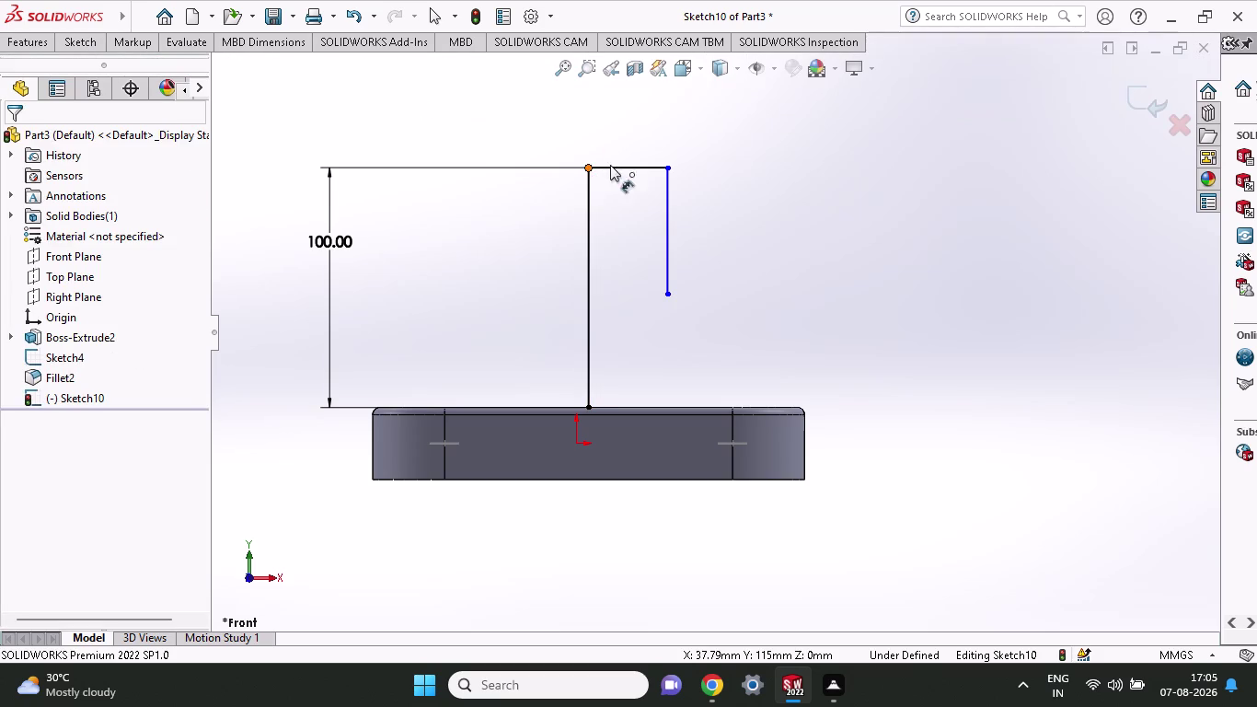
Dimension the top horizontal line as 92/2, making it 46 mm long.
click(671, 164)
click(659, 109)
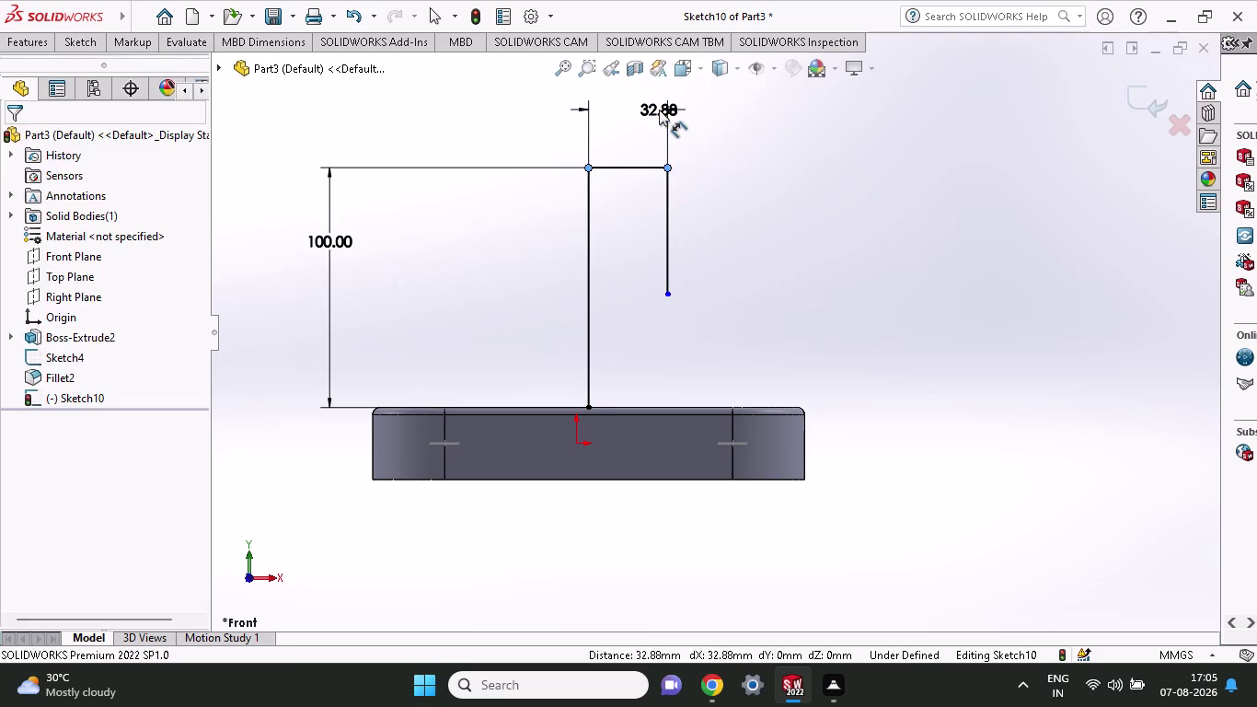
text(9)
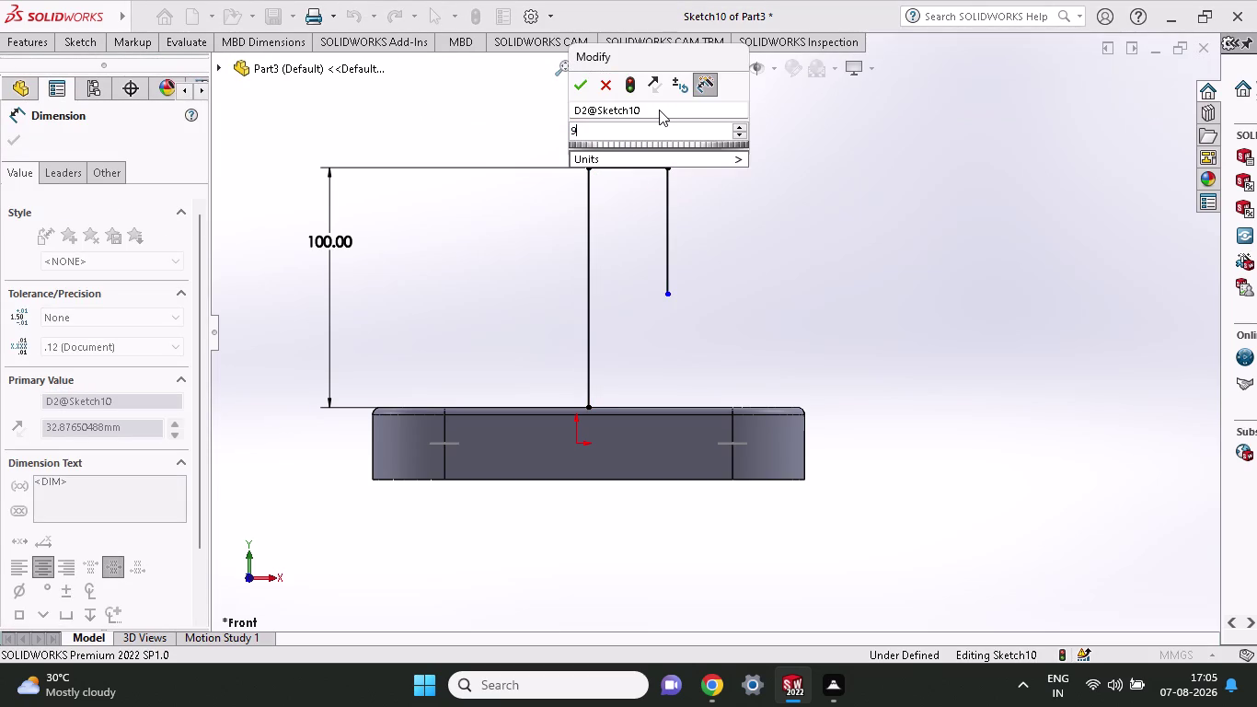
text(2)
key(slash)
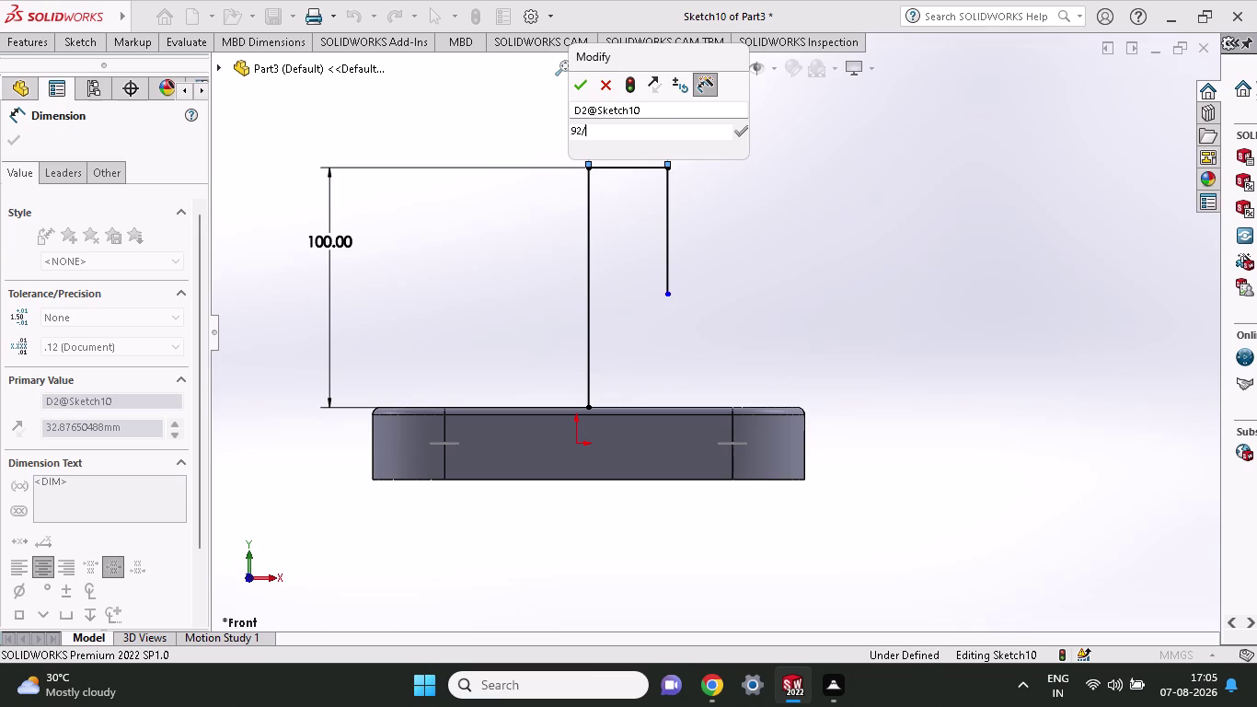
key(2)
key(Return)
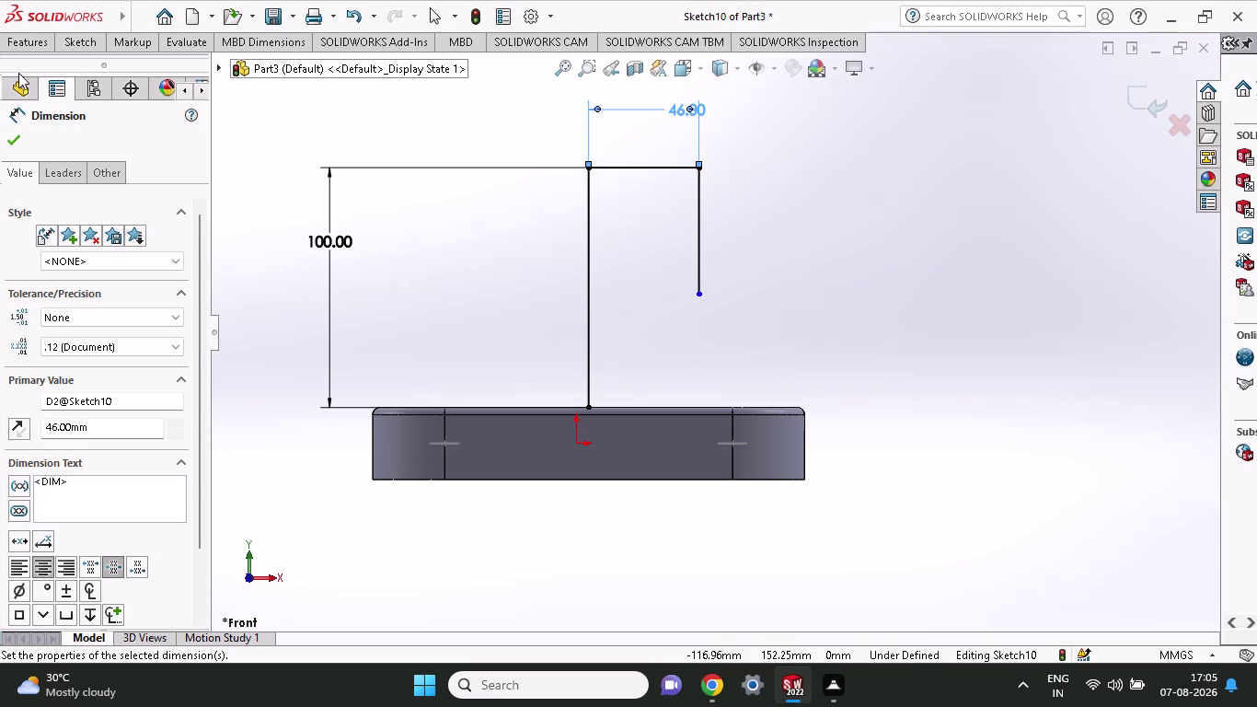
Fillet the corner between the hook's top line and drop line at 25 mm radius.
click(87, 47)
click(200, 115)
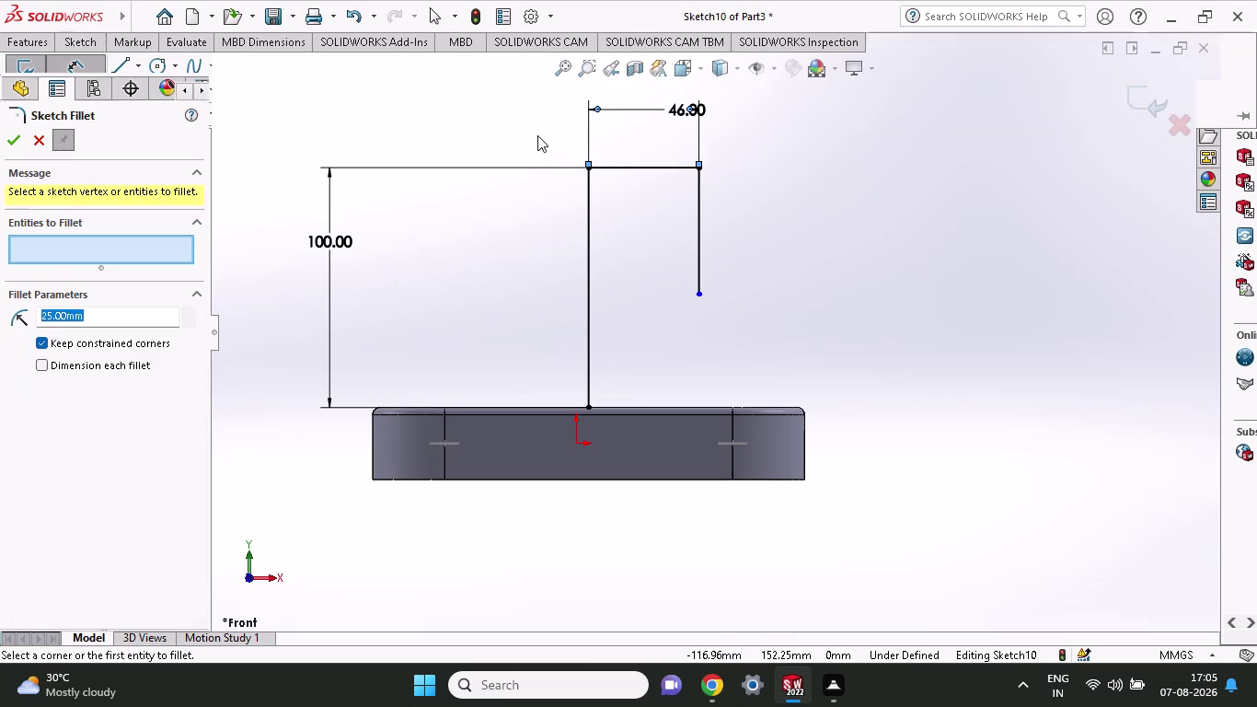
click(697, 170)
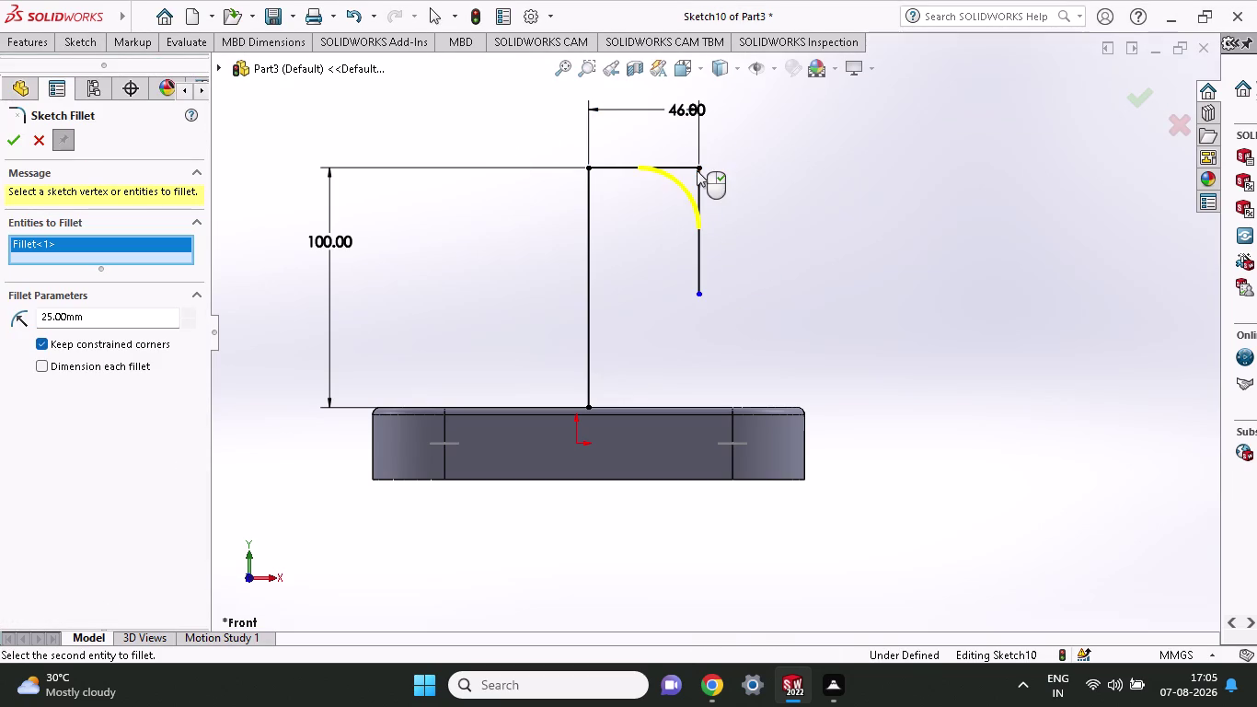
click(16, 144)
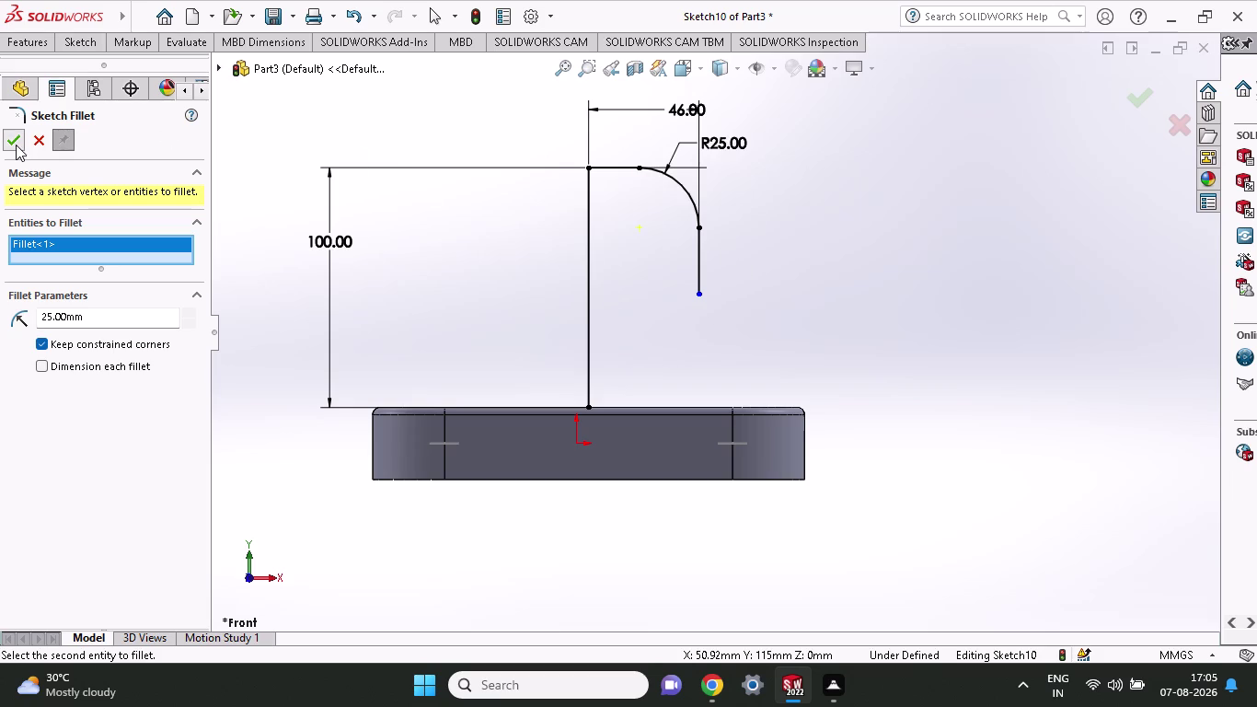
click(99, 41)
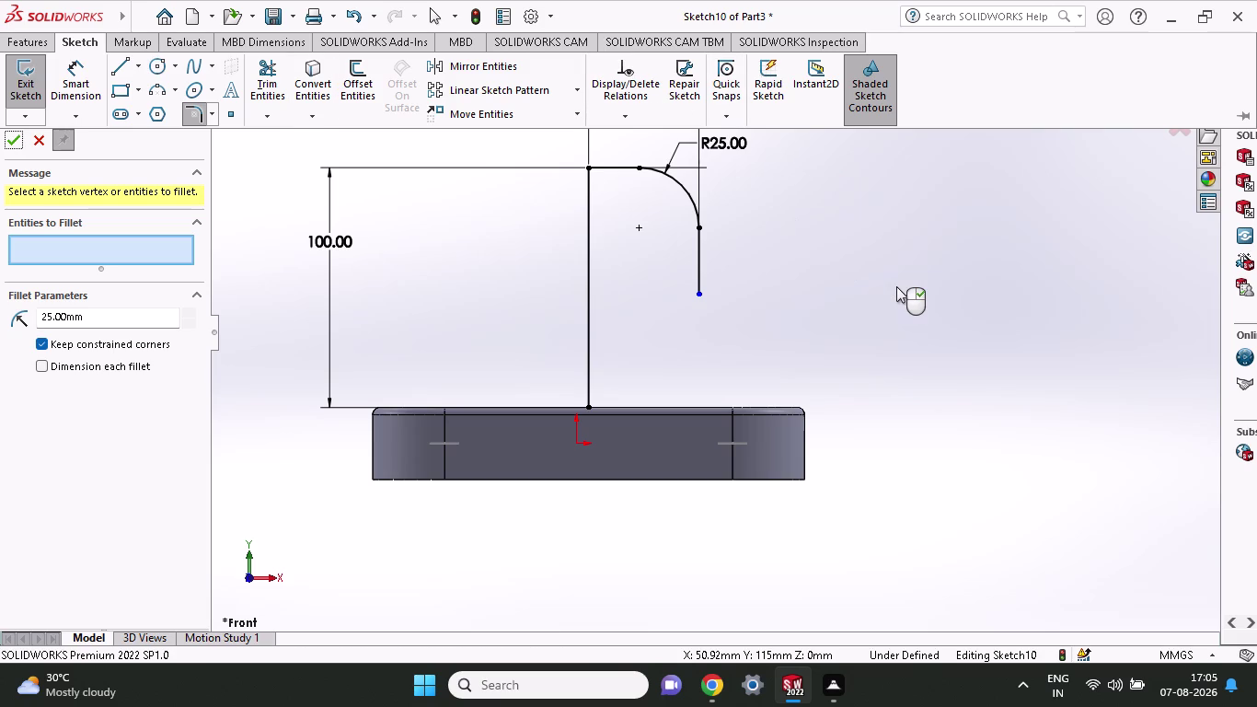
click(158, 91)
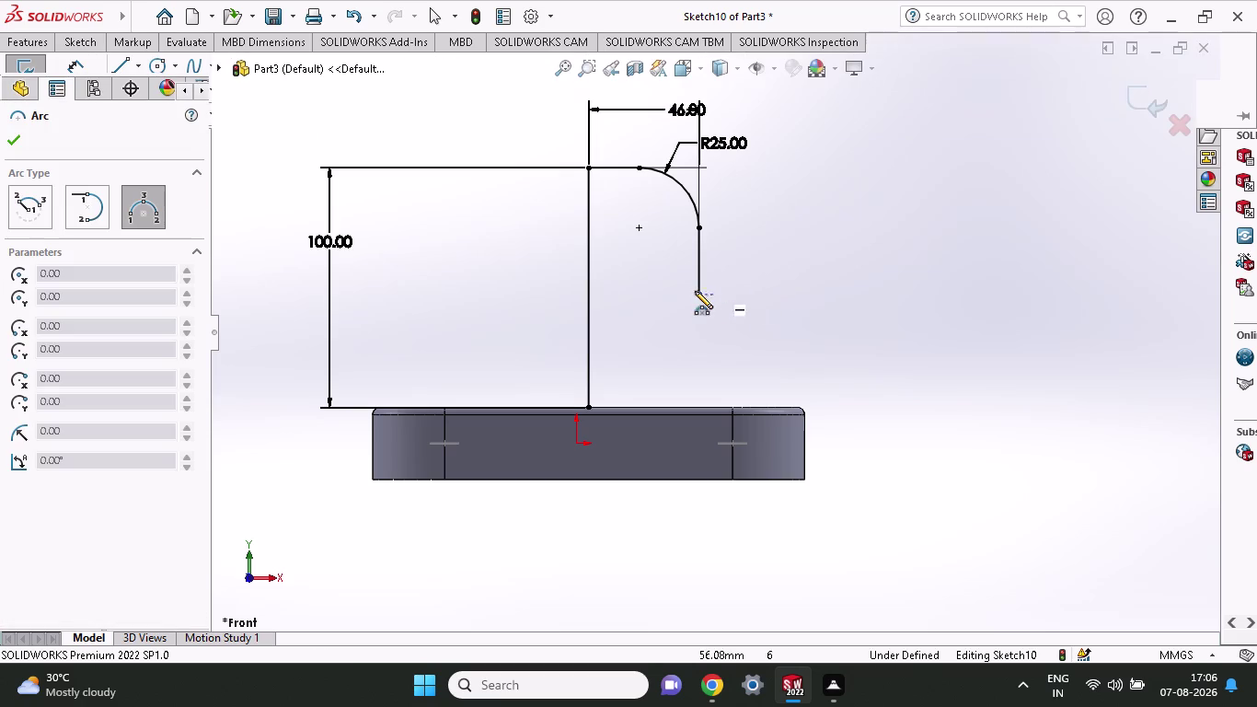
click(699, 291)
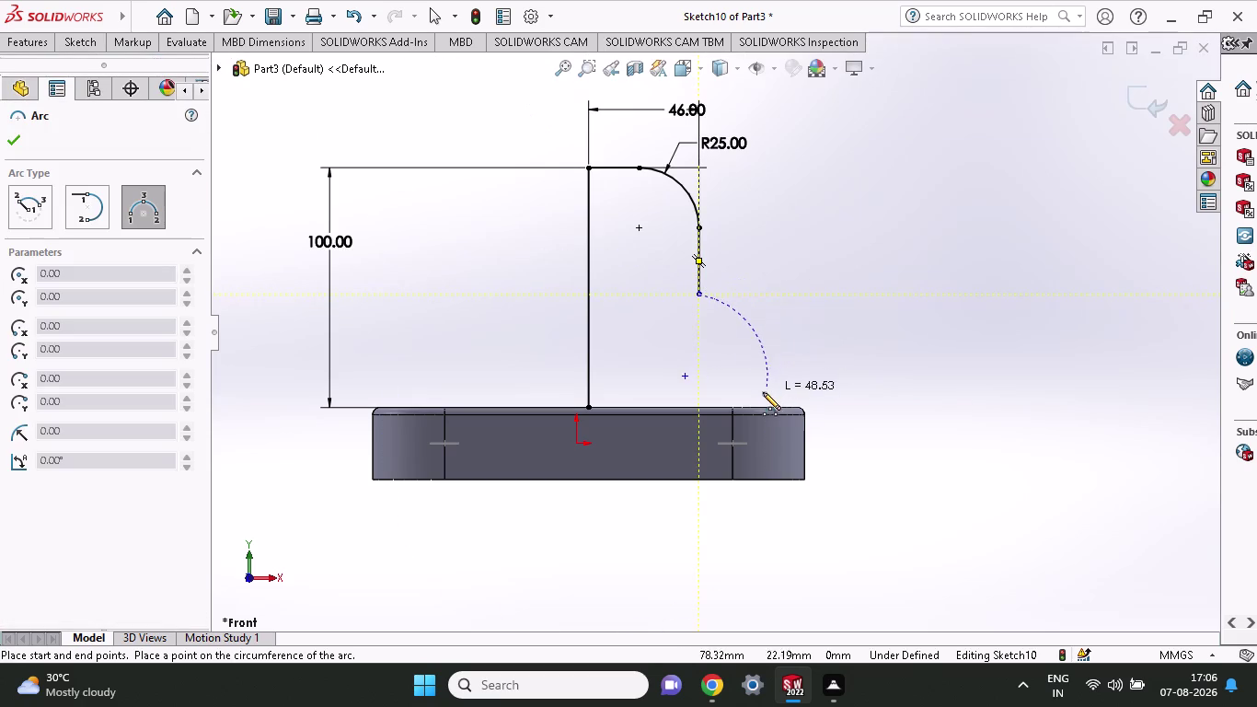
click(767, 409)
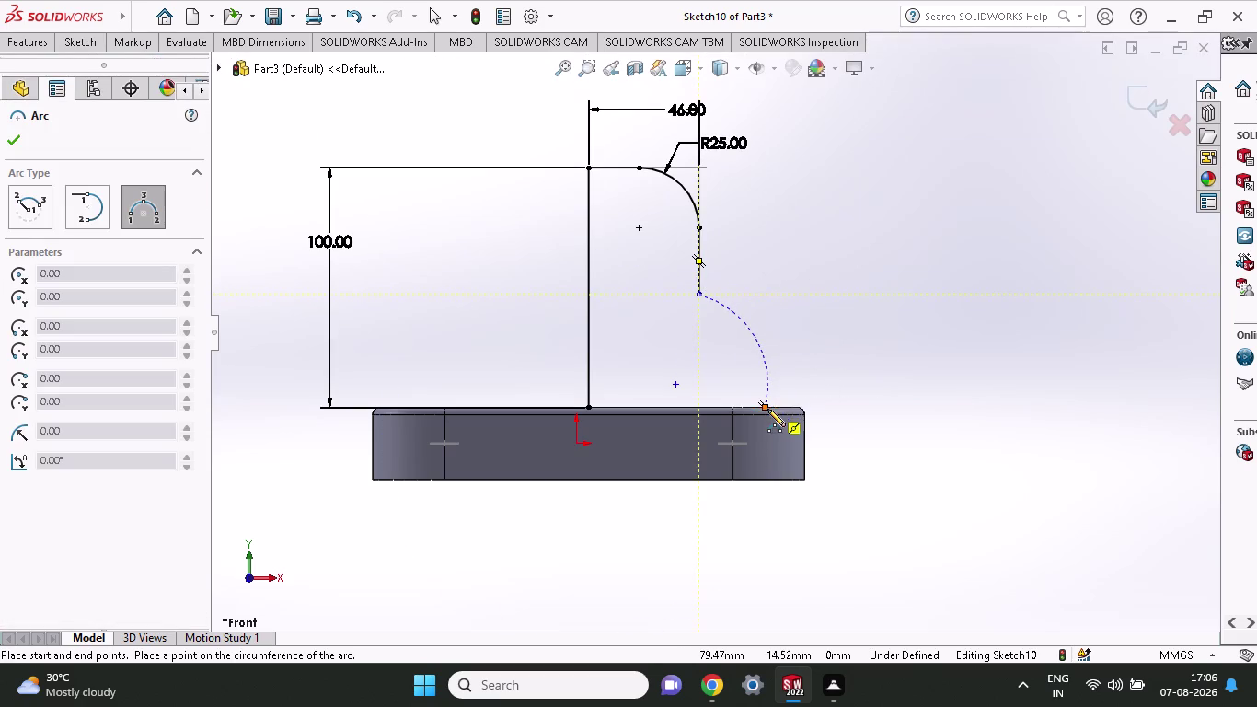
click(778, 343)
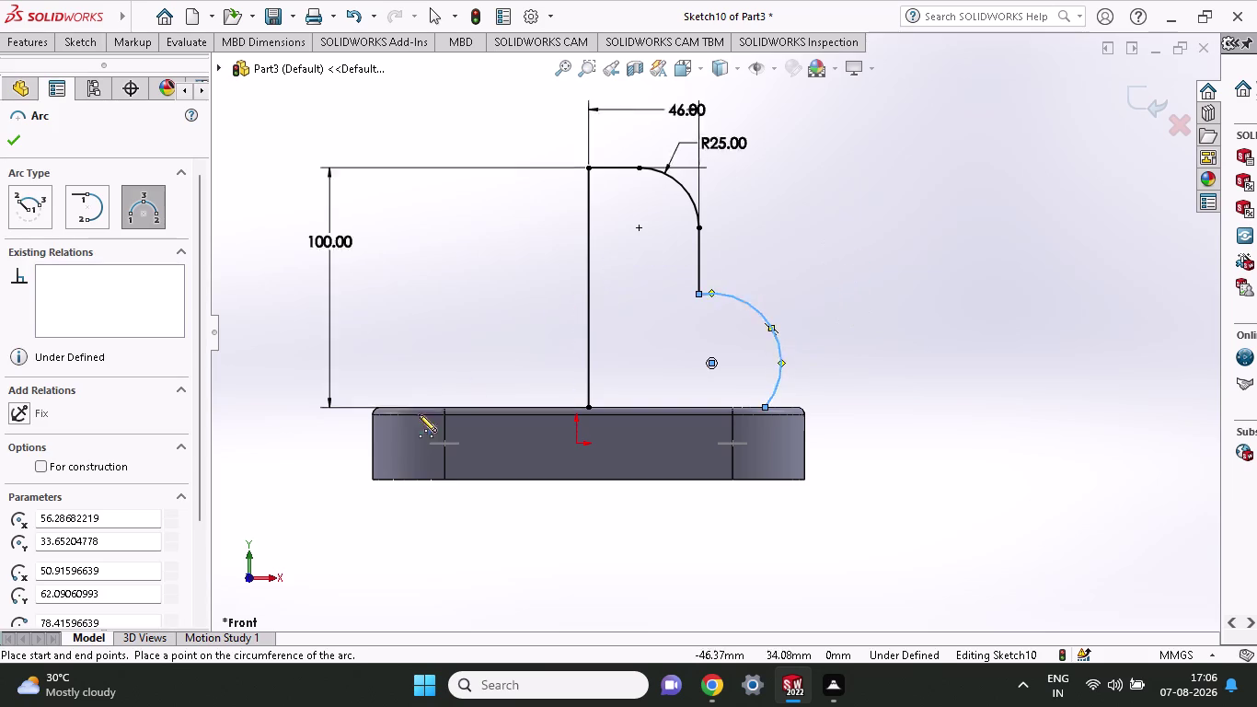
scroll(down, 3)
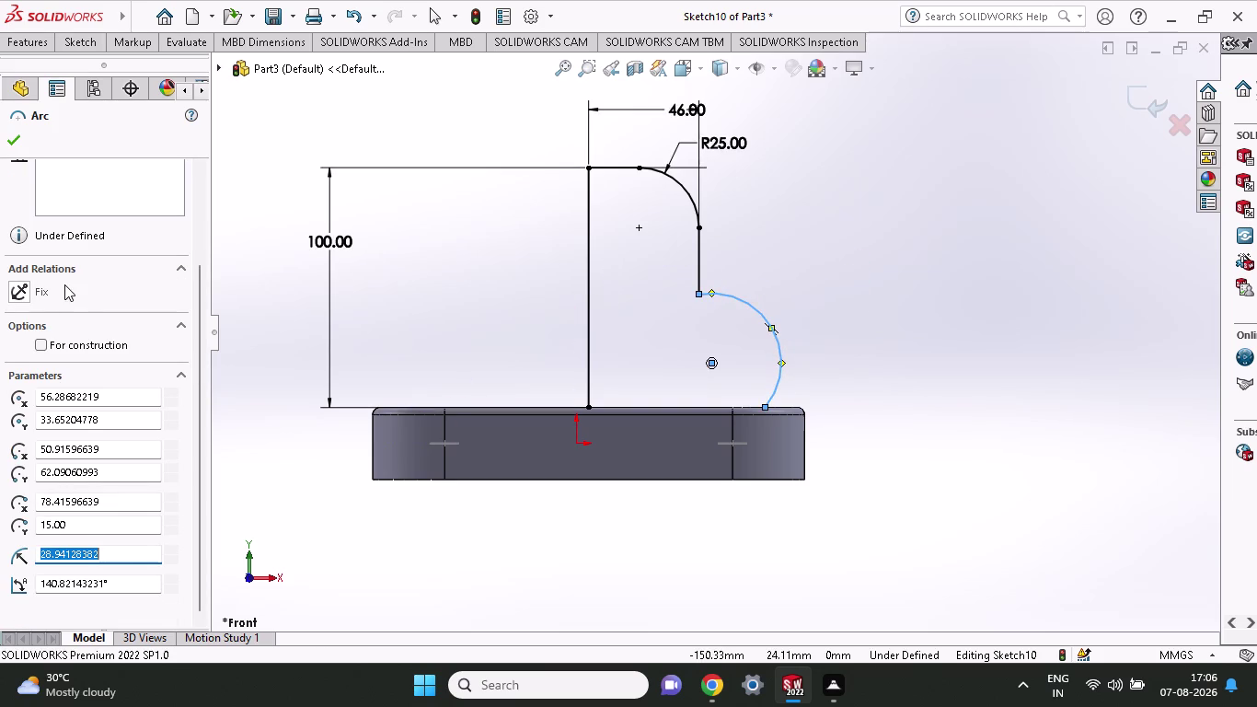
drag(126, 558, 0, 543)
text(35)
key(Return)
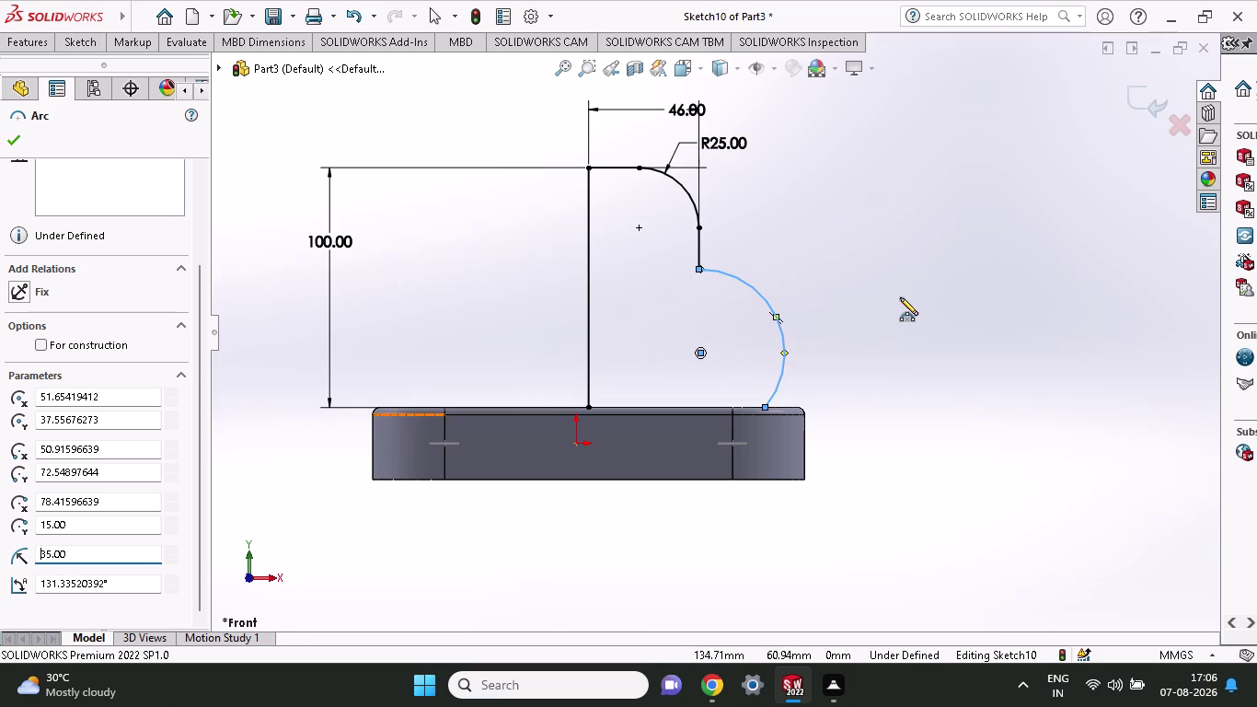
key(ctrl+z)
key(Escape)
key(ctrl+z)
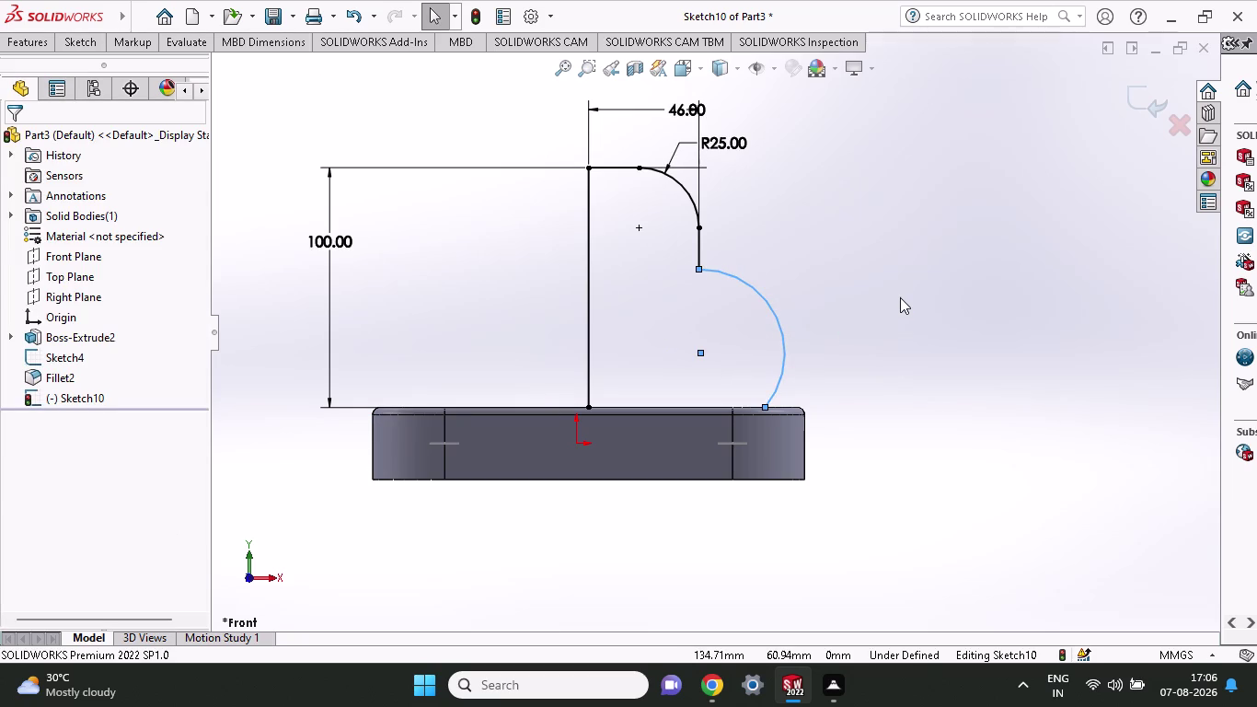
key(ctrl+z)
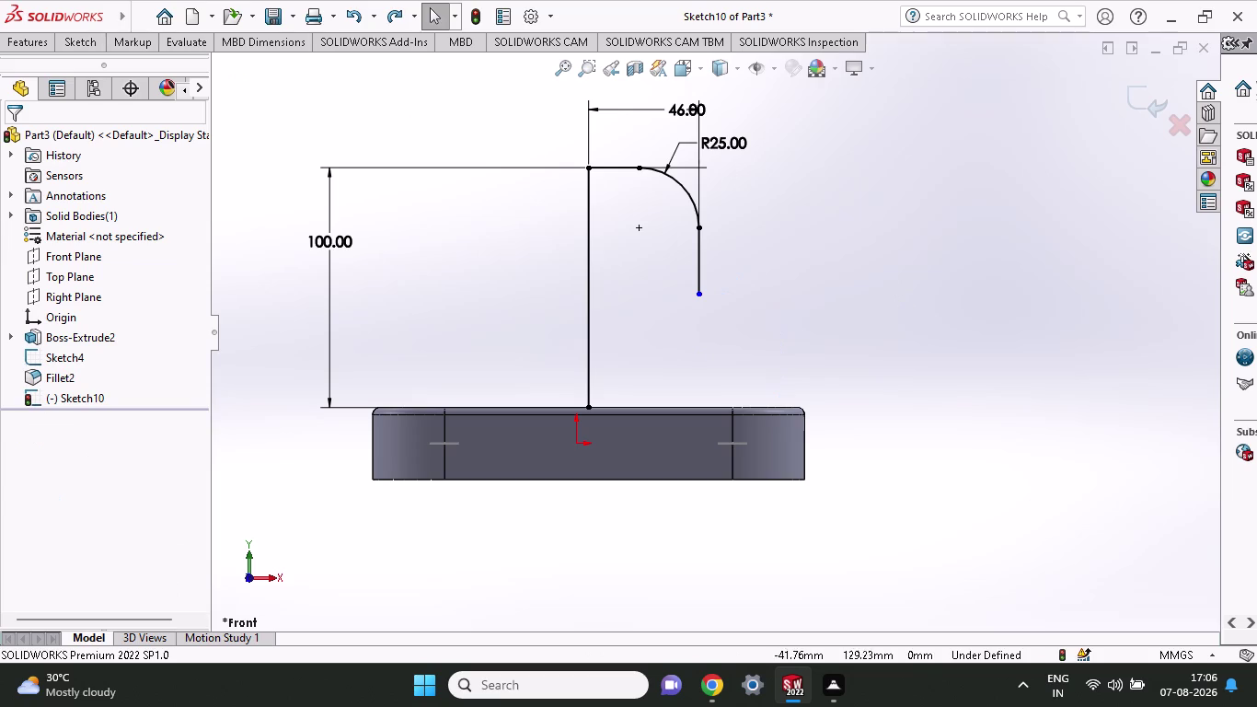
Draw a three-point arc from the drop line's bottom to the plate's top edge, radius 35 mm.
click(78, 43)
click(164, 85)
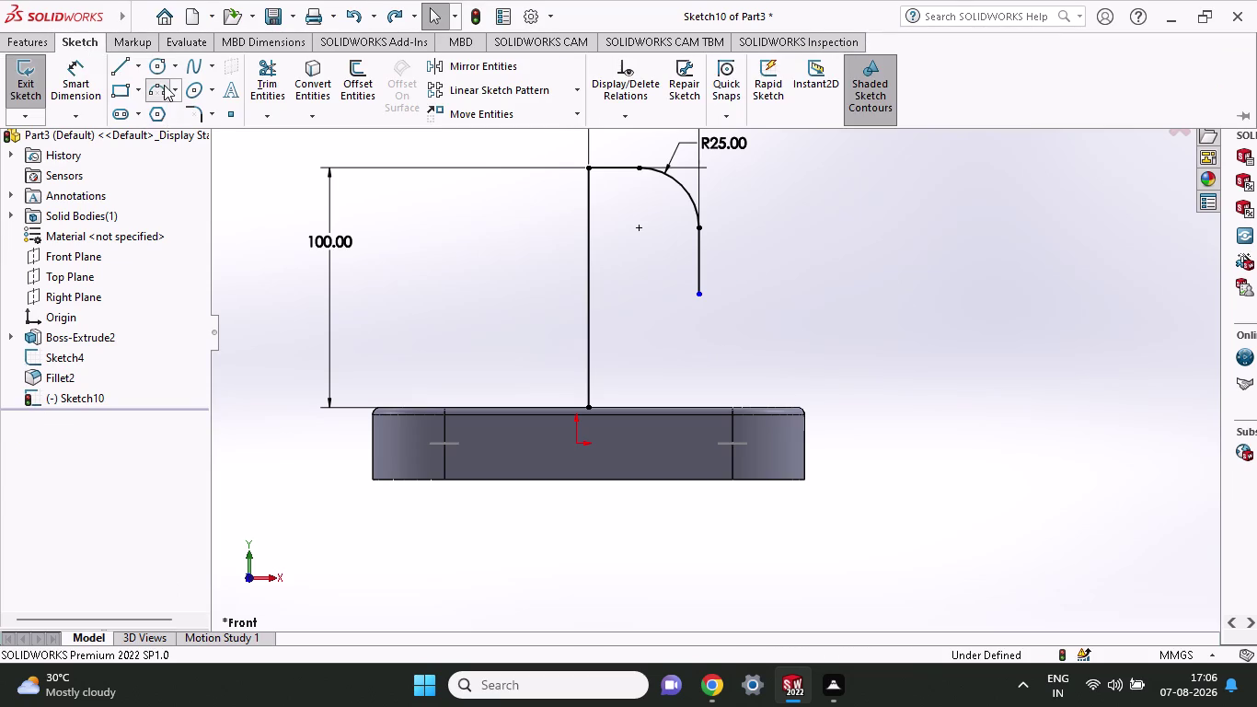
click(700, 296)
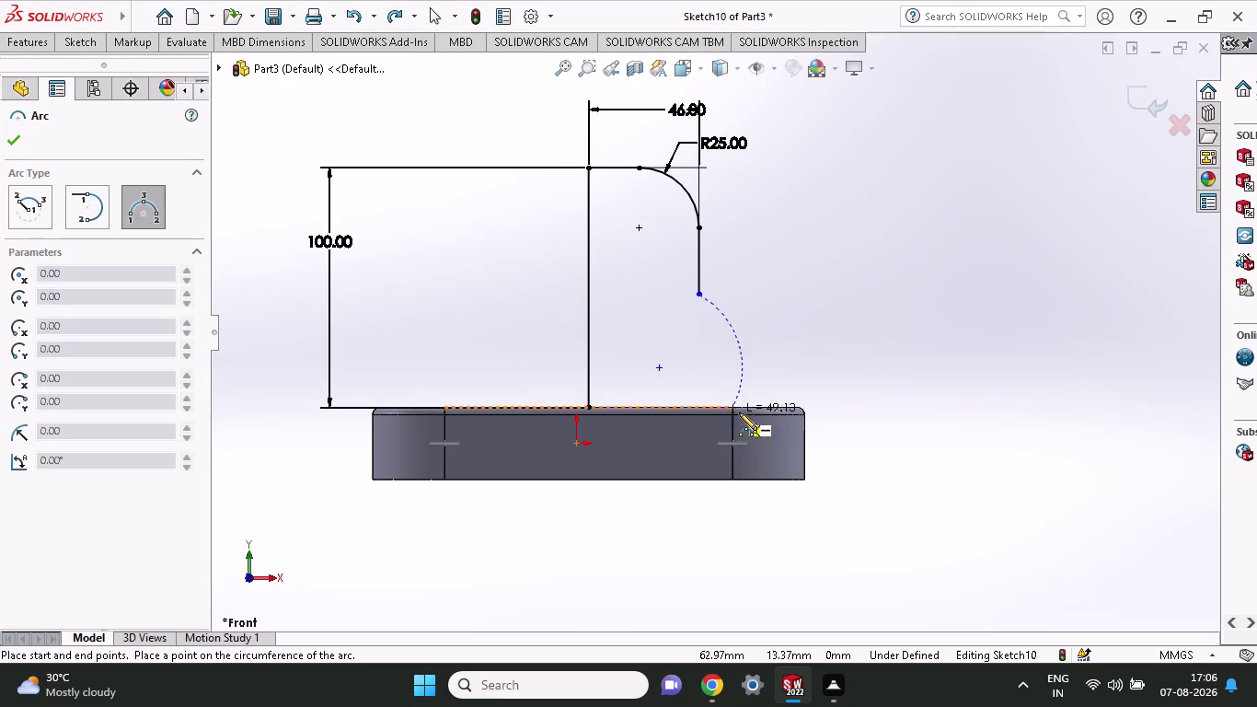
click(767, 404)
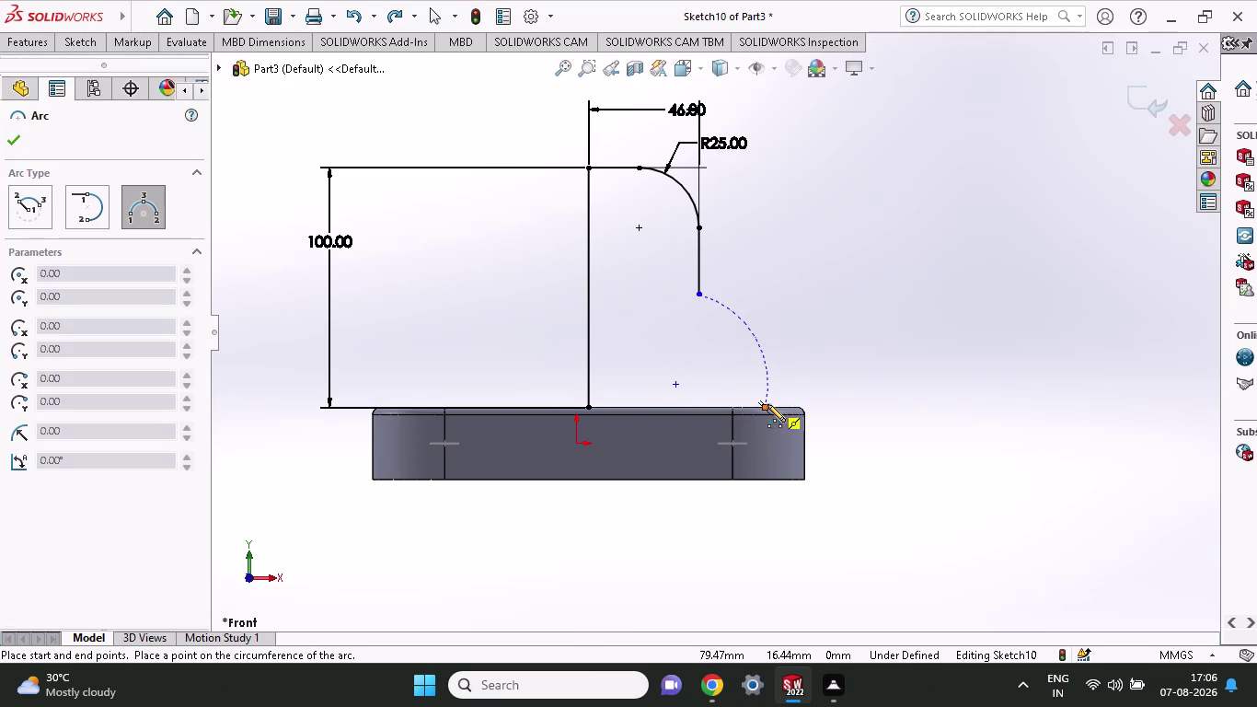
click(678, 351)
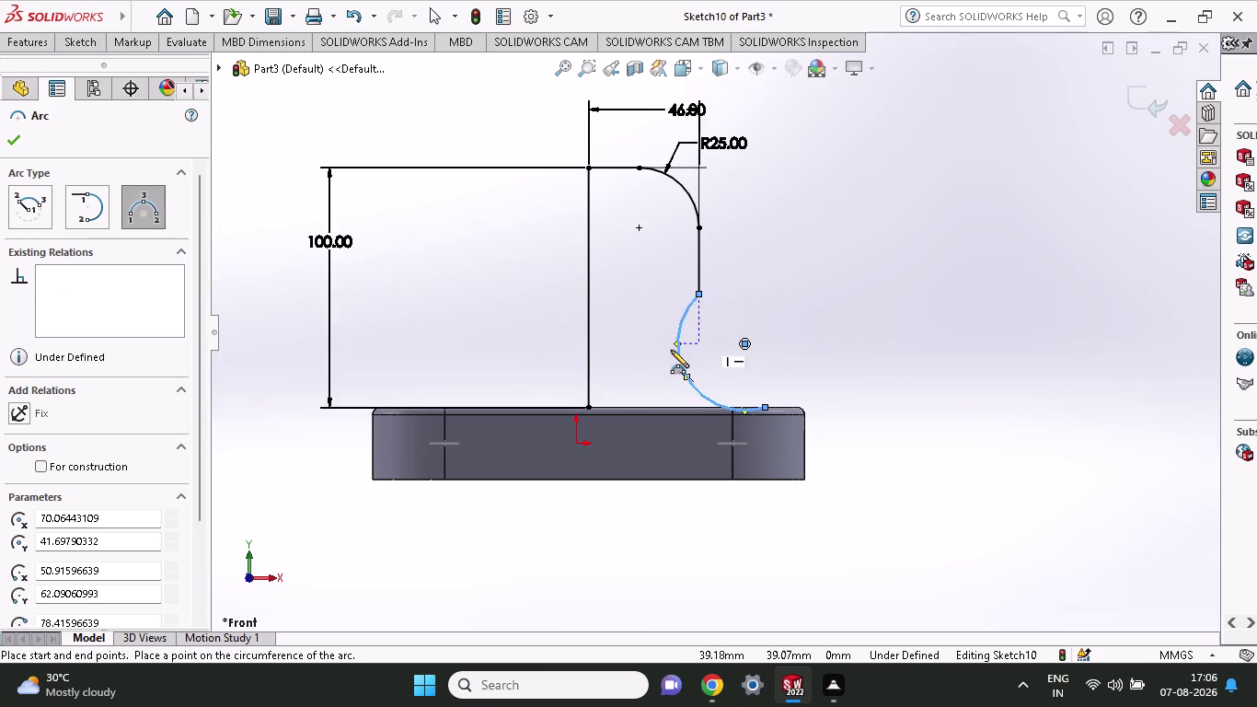
scroll(down, 3)
drag(113, 560, 0, 570)
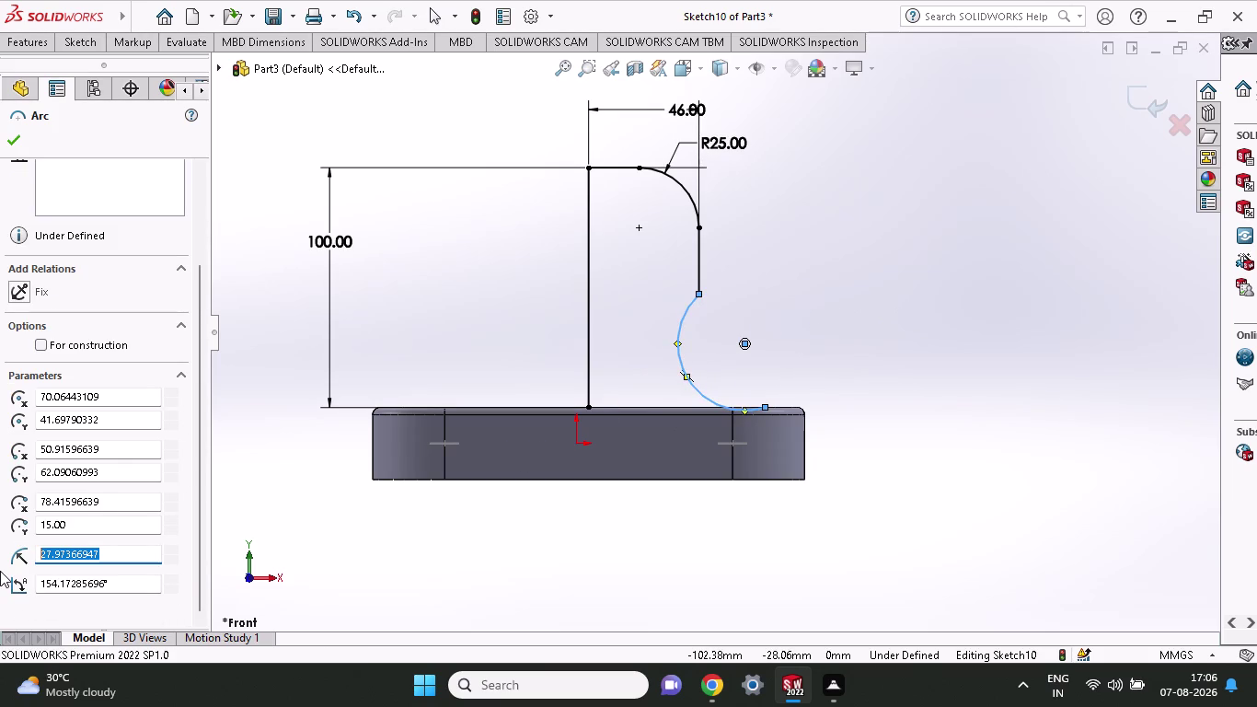
text(35)
key(Return)
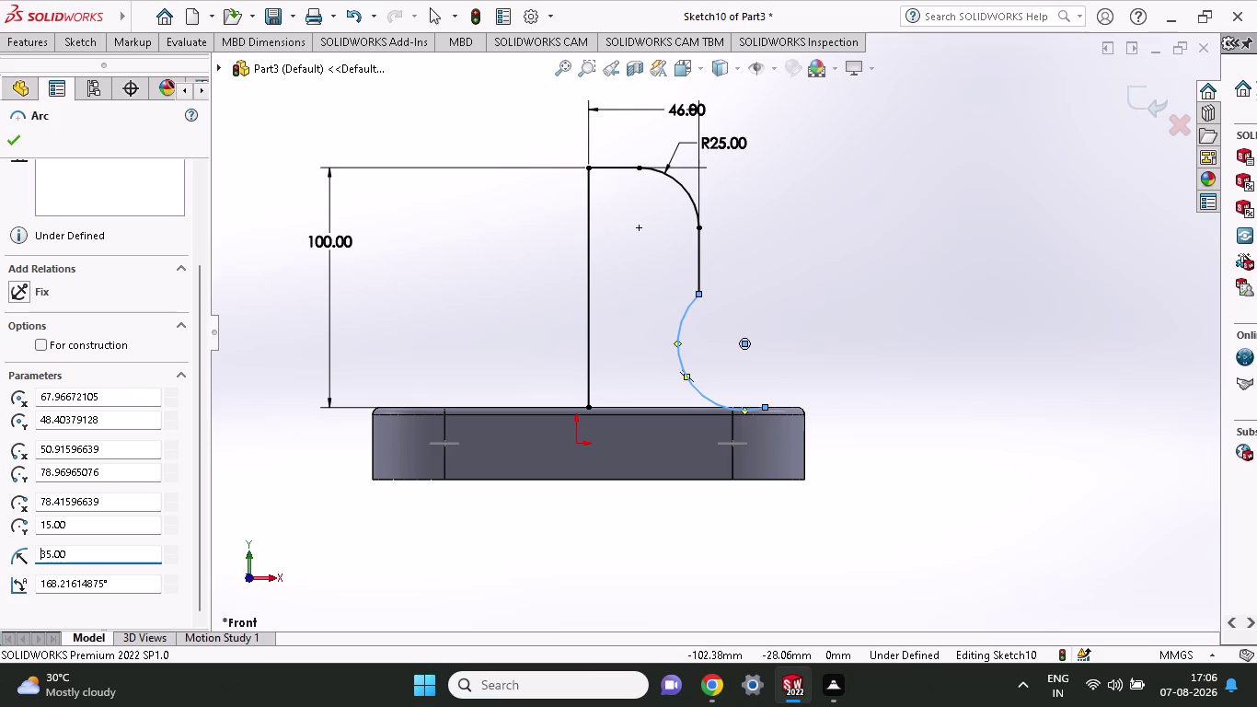
click(17, 145)
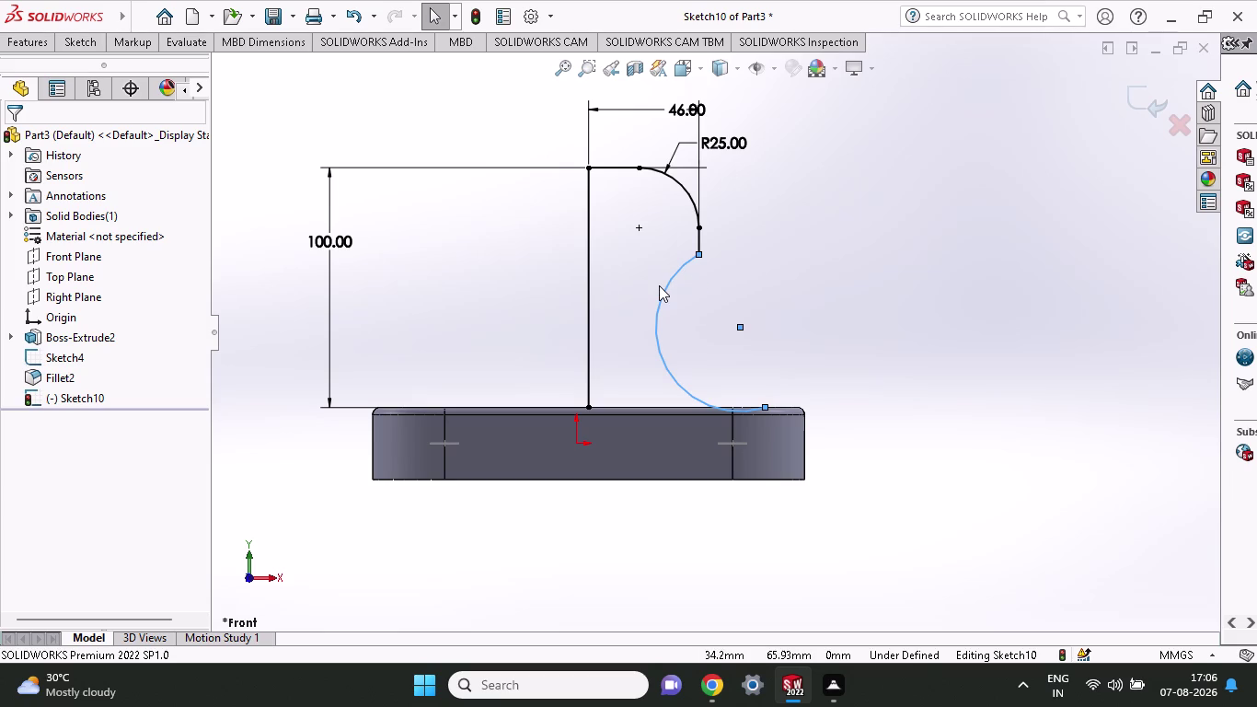
click(666, 294)
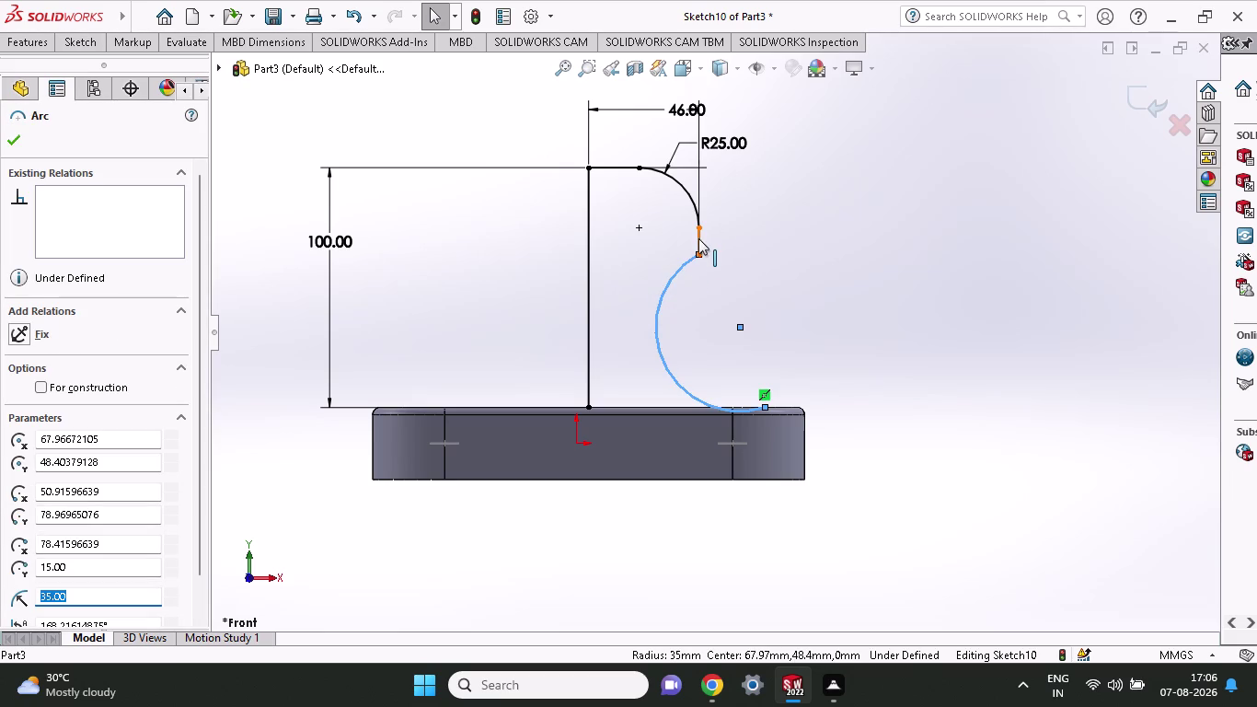
Make the flared arc tangent to the vertical wall line.
click(699, 242)
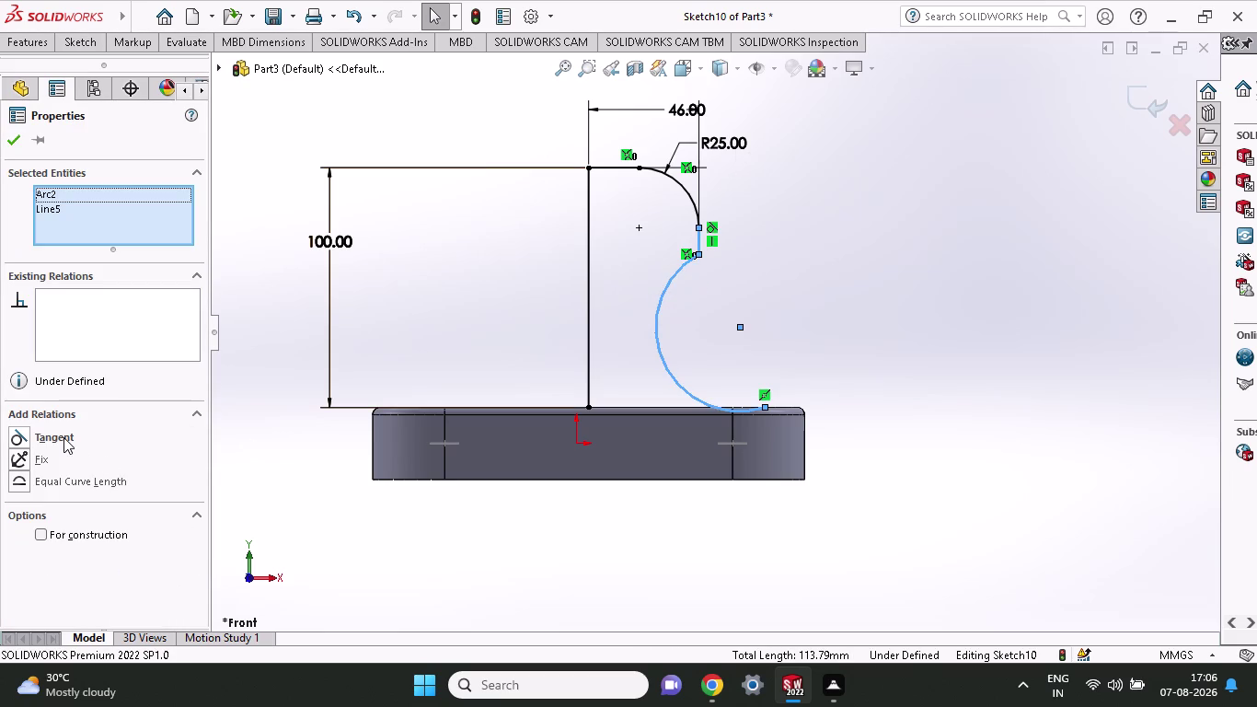
click(63, 437)
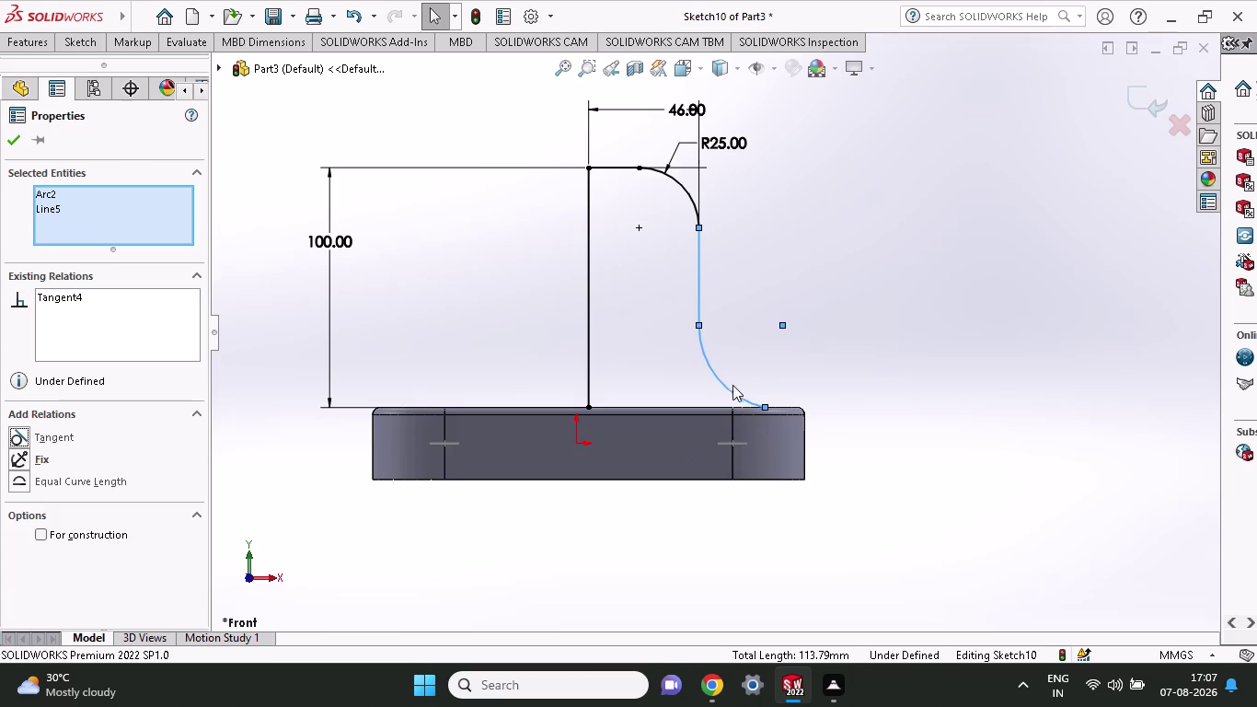
click(788, 405)
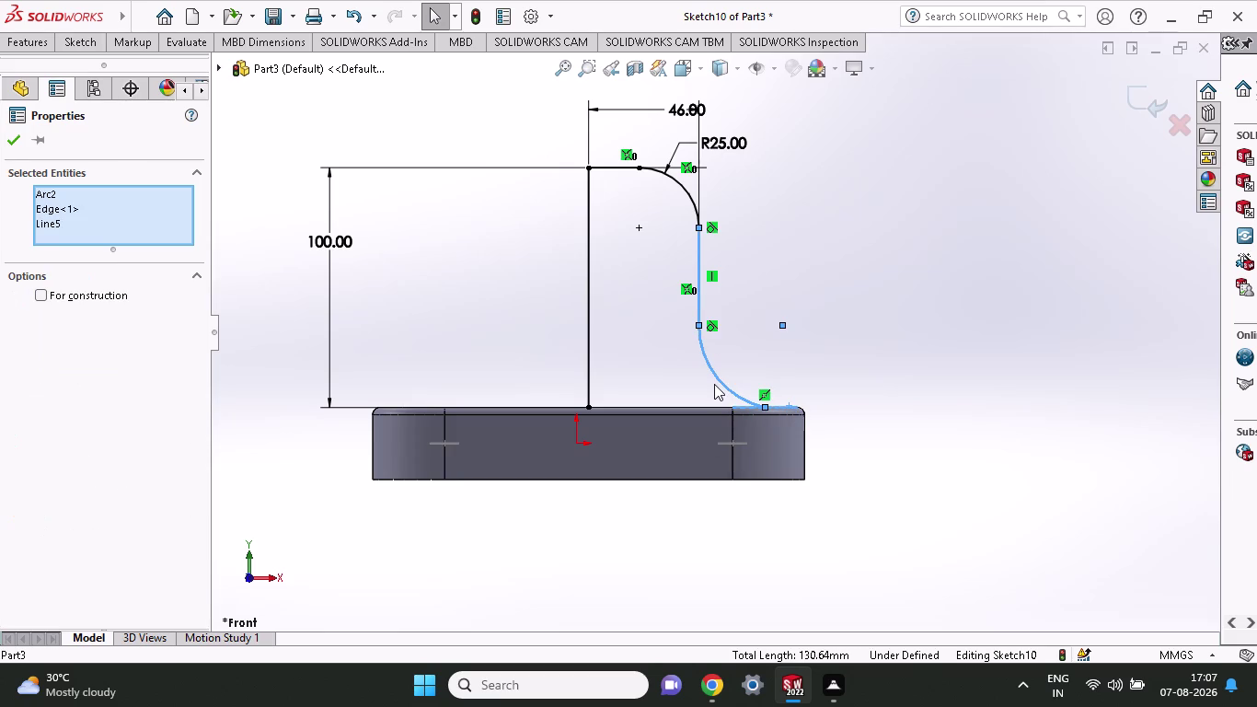
click(715, 377)
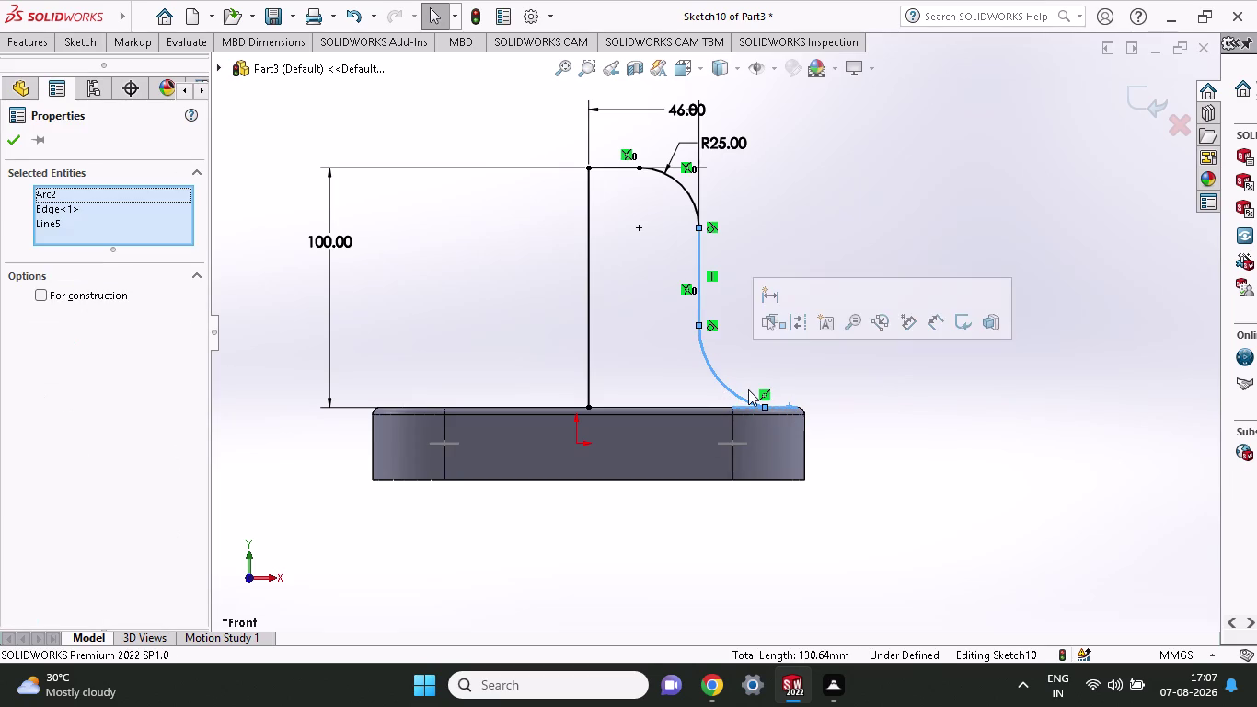
key(Escape)
key(Escape)
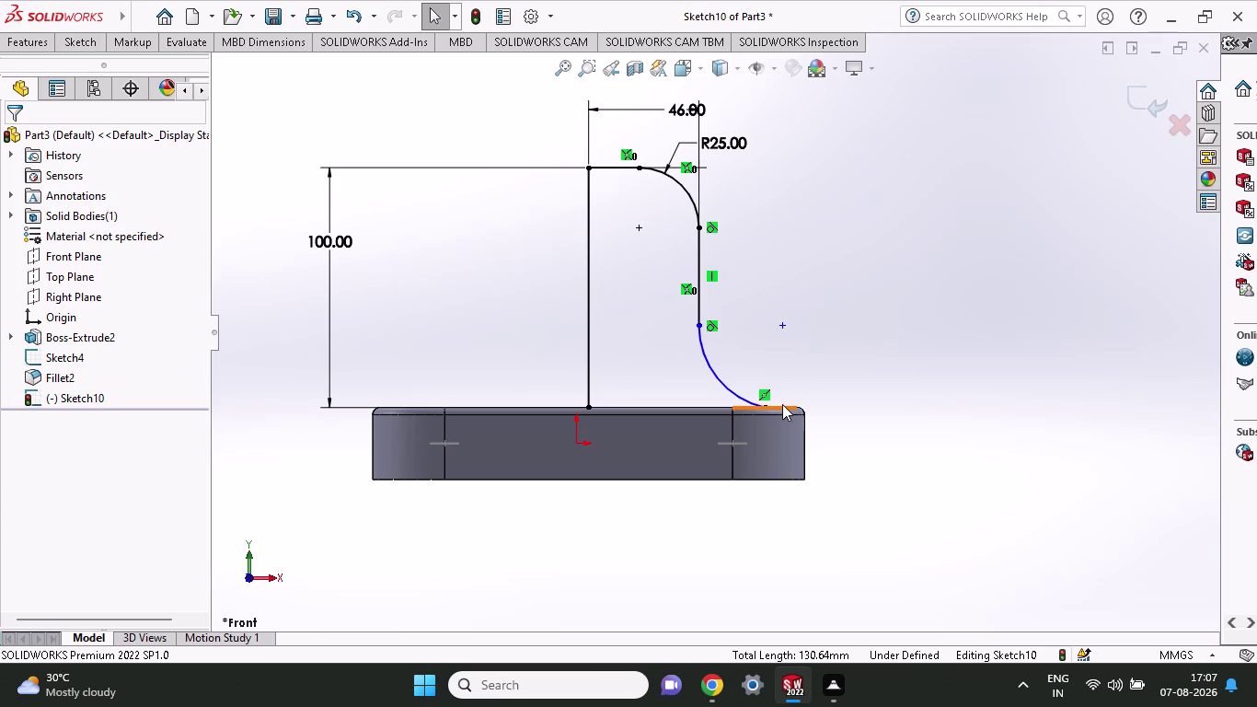
Make the arc tangent to the base plate's top edge, fully defining Sketch10.
click(782, 404)
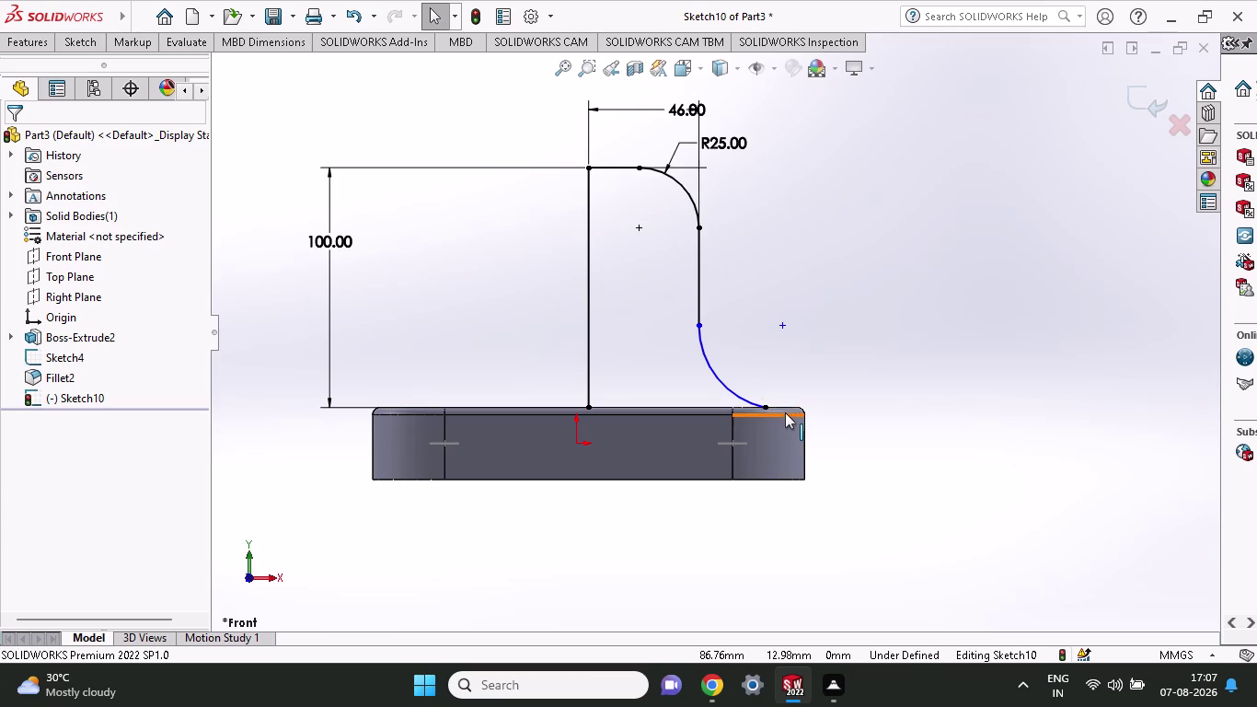
scroll(down, 3)
scroll(down, 3)
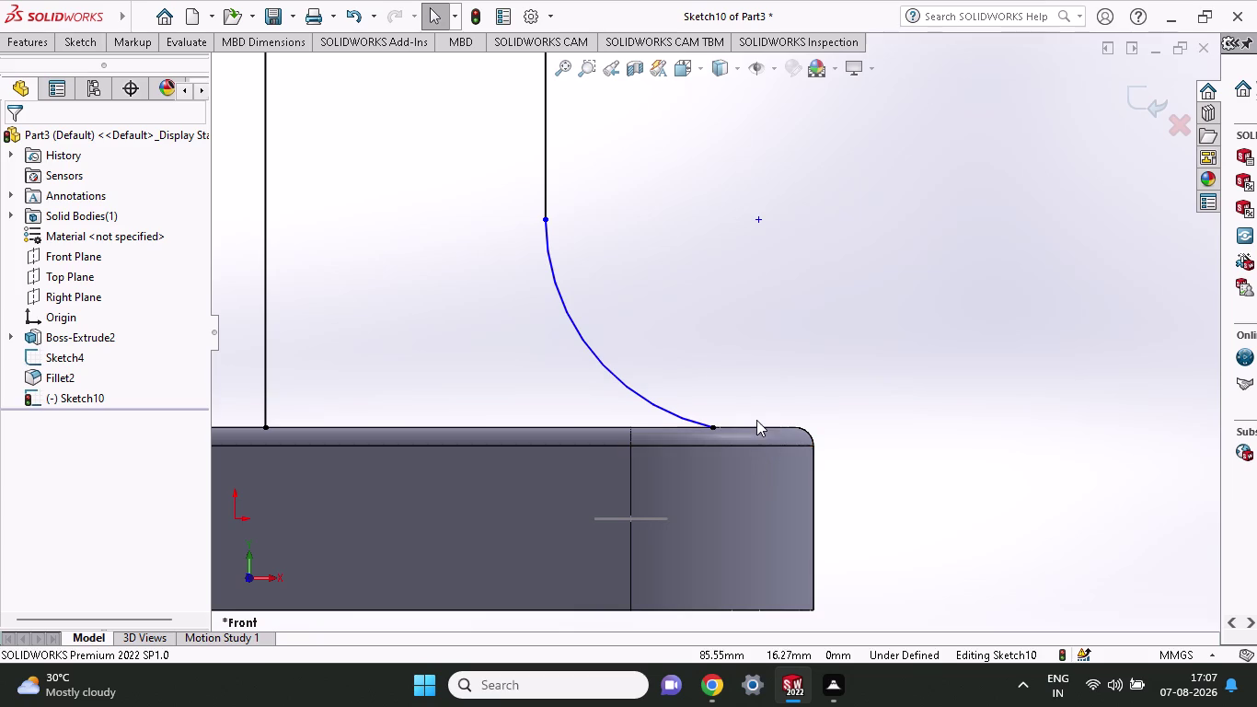
click(756, 426)
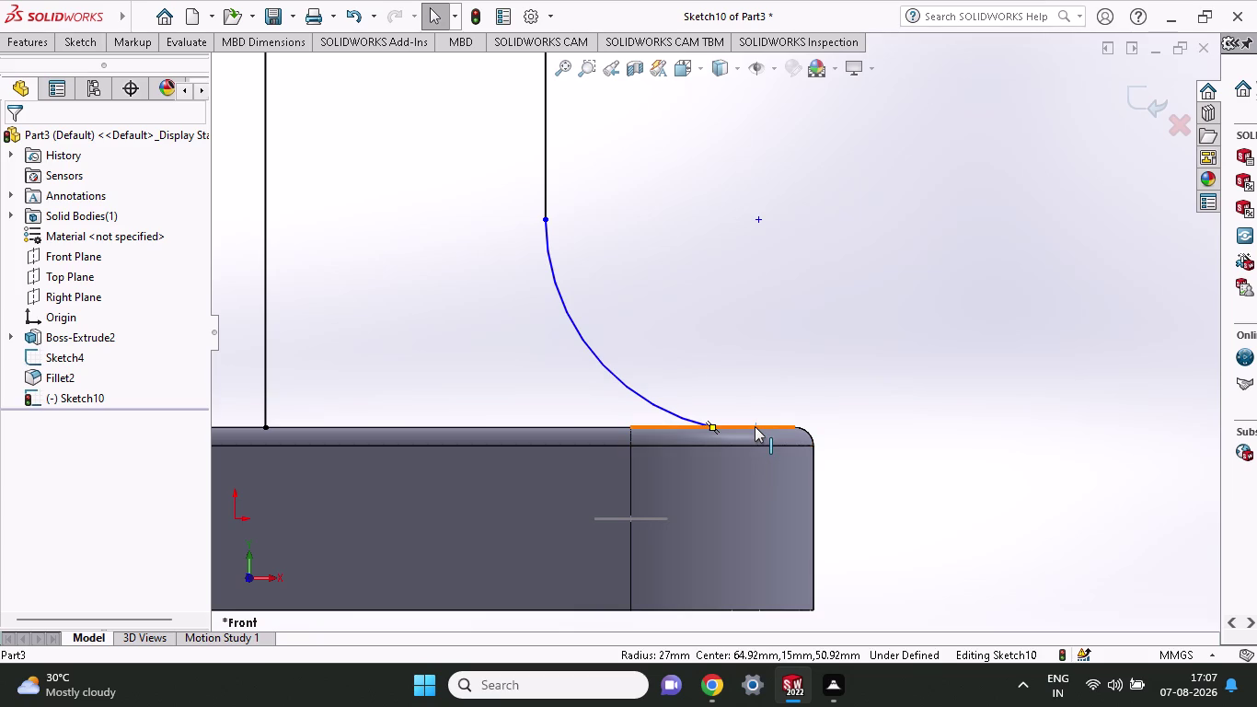
click(681, 415)
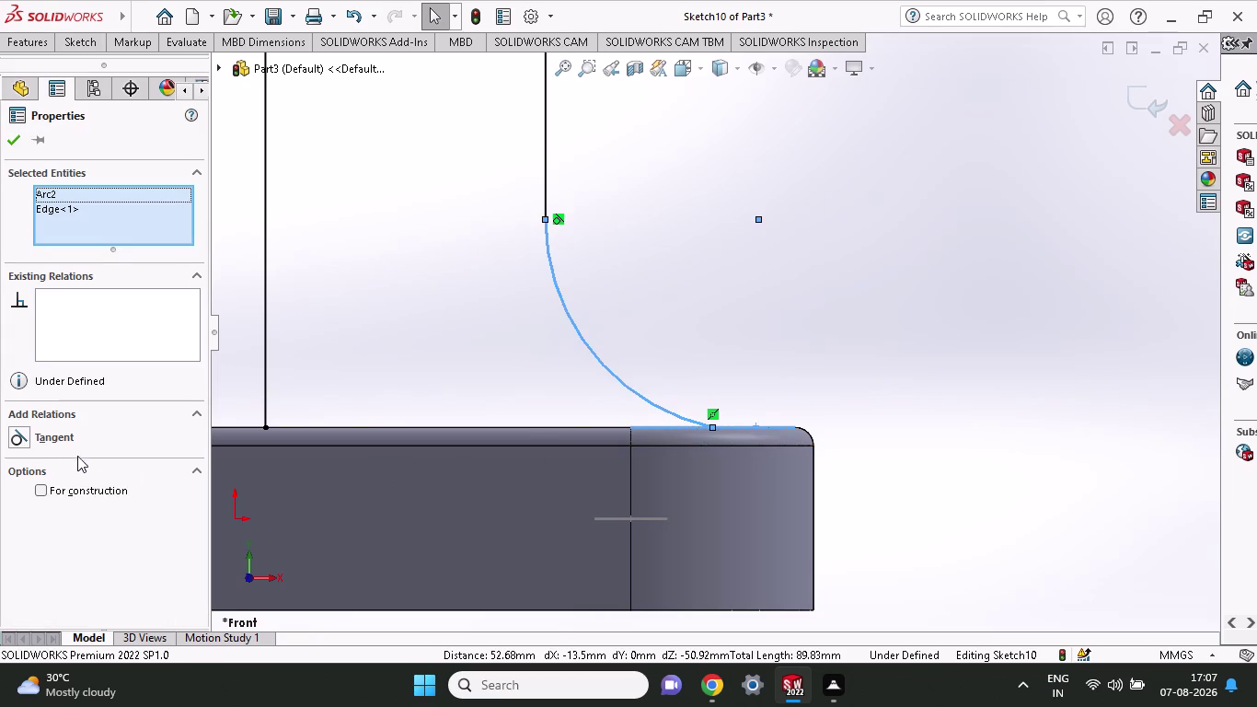
click(73, 438)
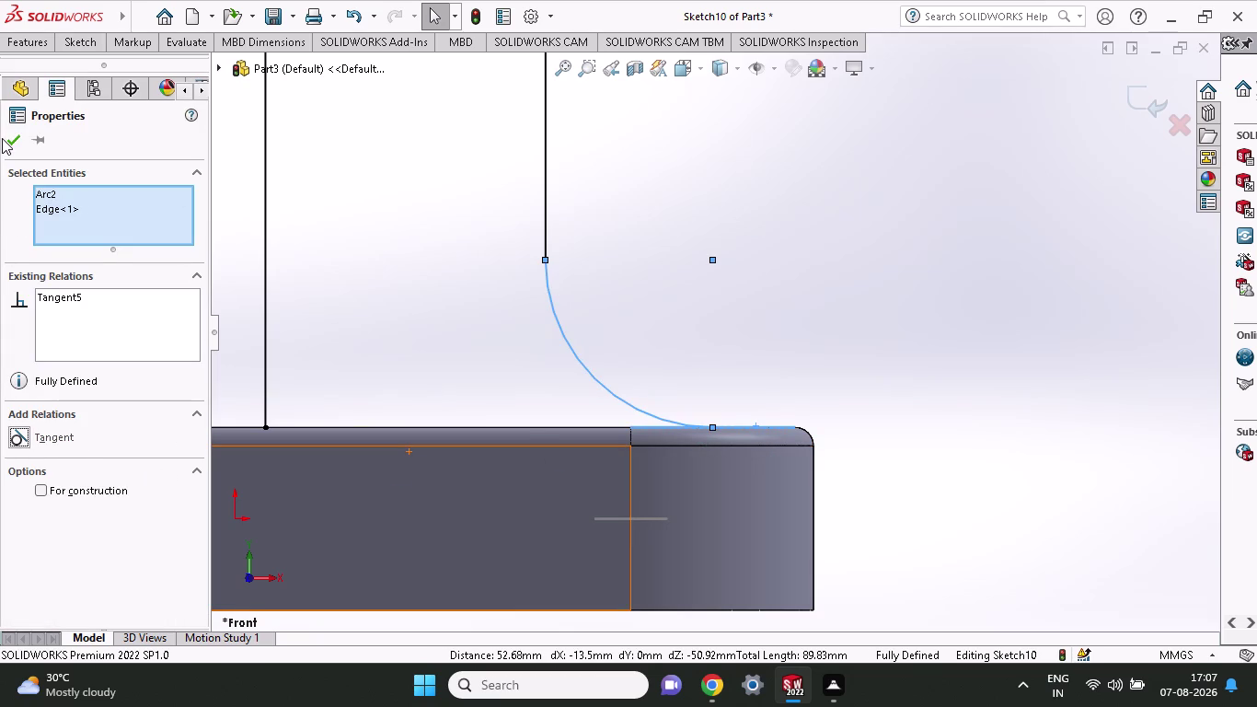
click(2, 138)
click(4, 138)
scroll(up, 3)
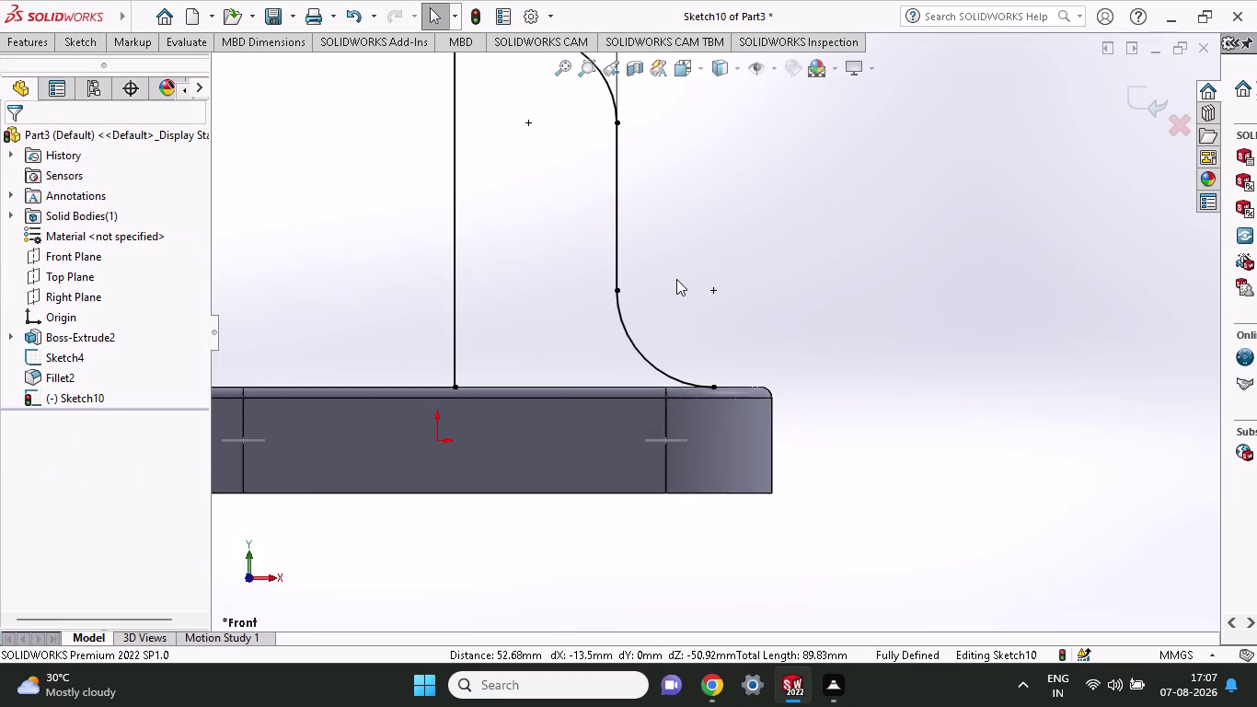
scroll(up, 3)
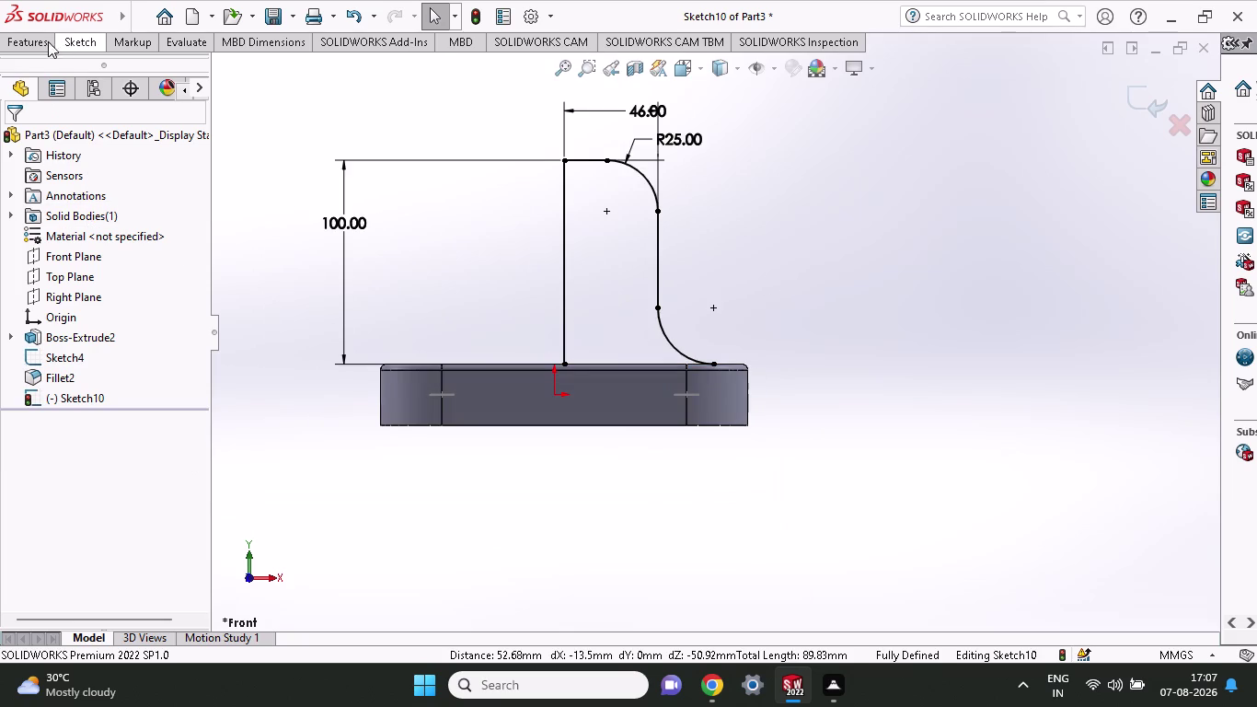
click(20, 44)
Preview a 360° thin revolve with 10 mm walls around the 100 mm line, inspect it, then cancel.
click(94, 82)
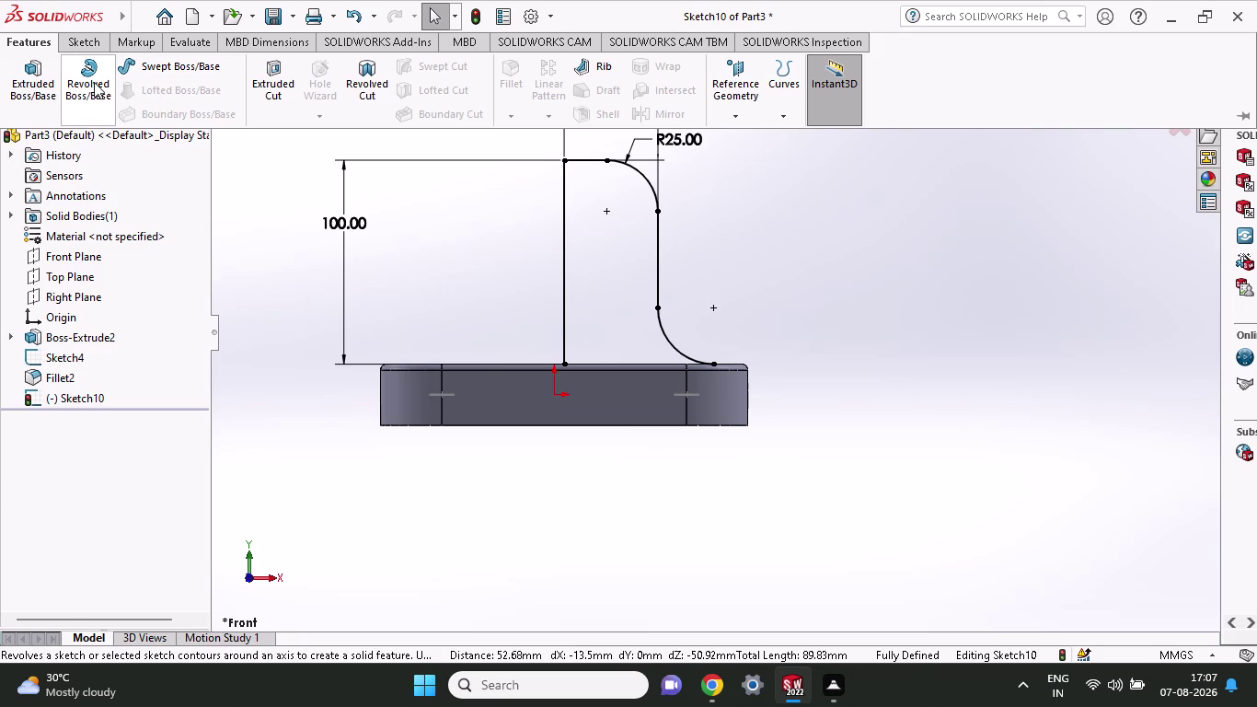
click(563, 270)
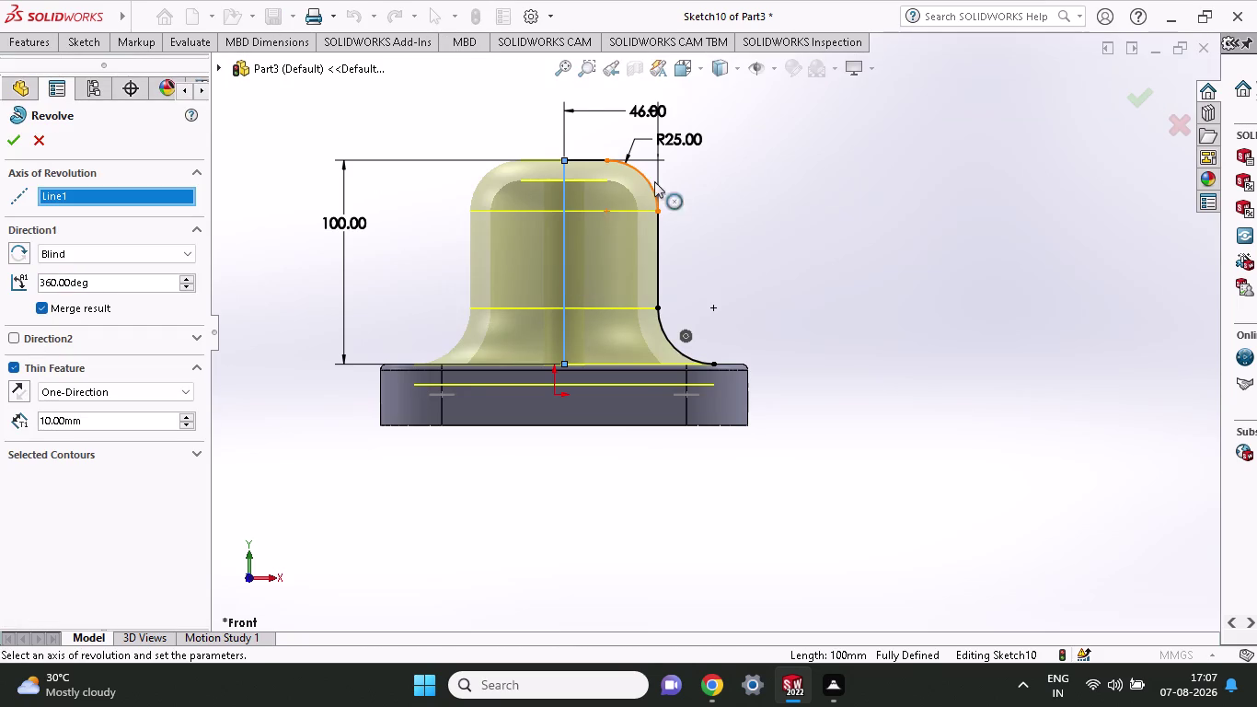
middle_drag(832, 181, 822, 414)
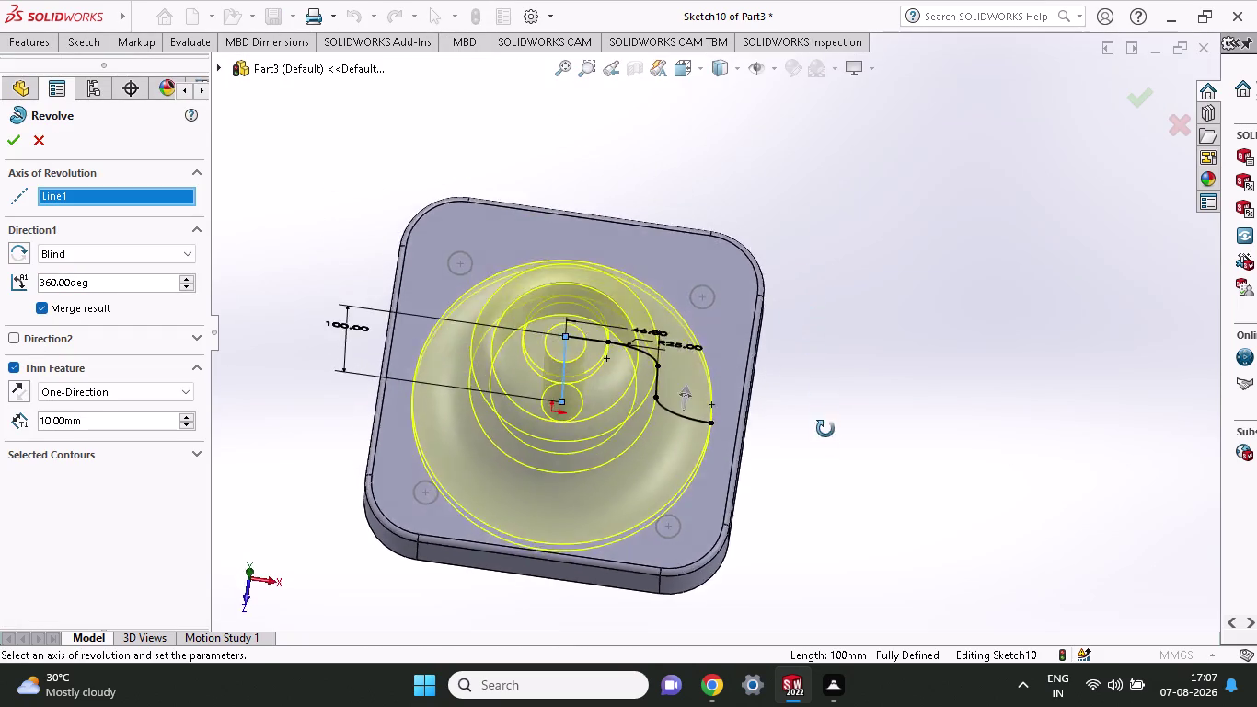
middle_drag(823, 413, 820, 504)
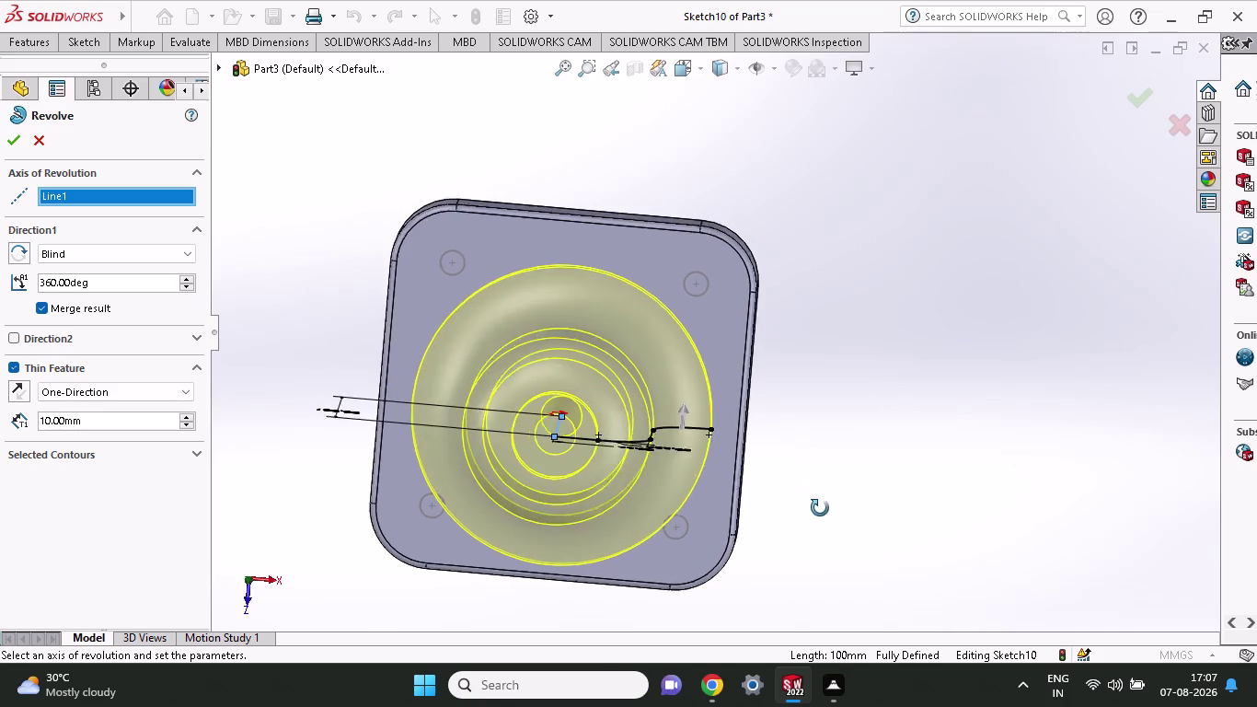
middle_drag(820, 503, 820, 470)
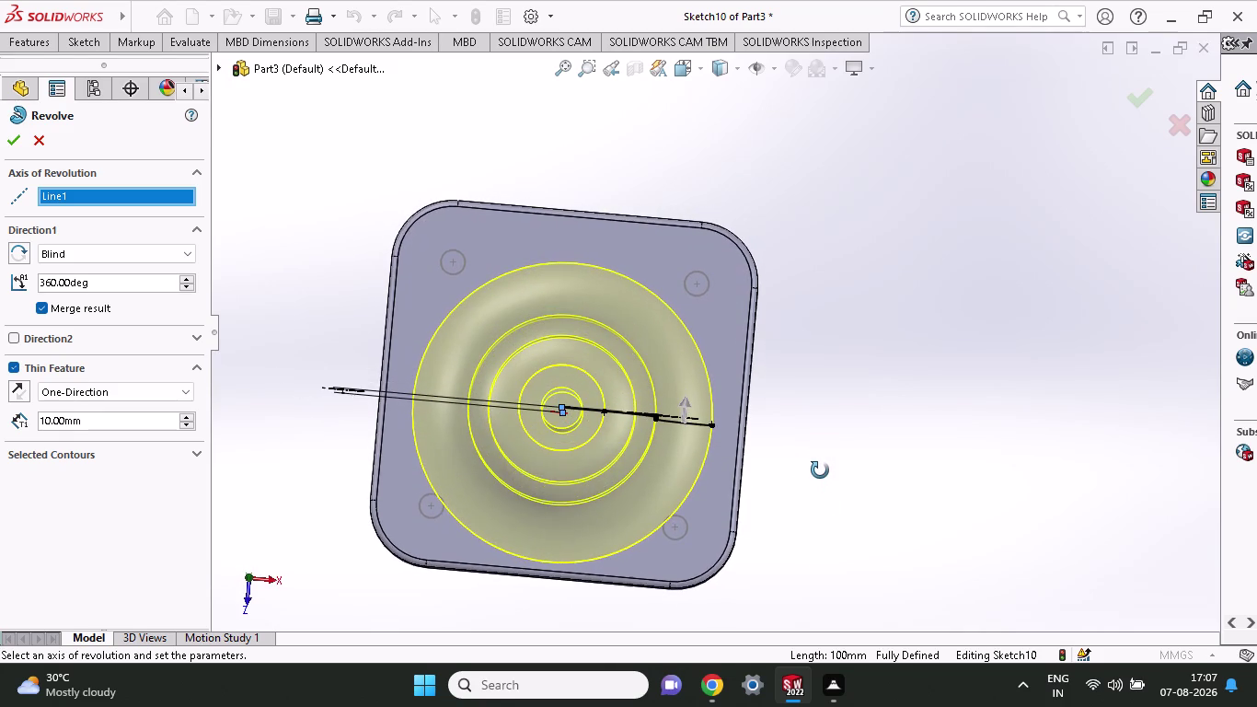
middle_drag(820, 471, 818, 486)
middle_drag(863, 487, 893, 206)
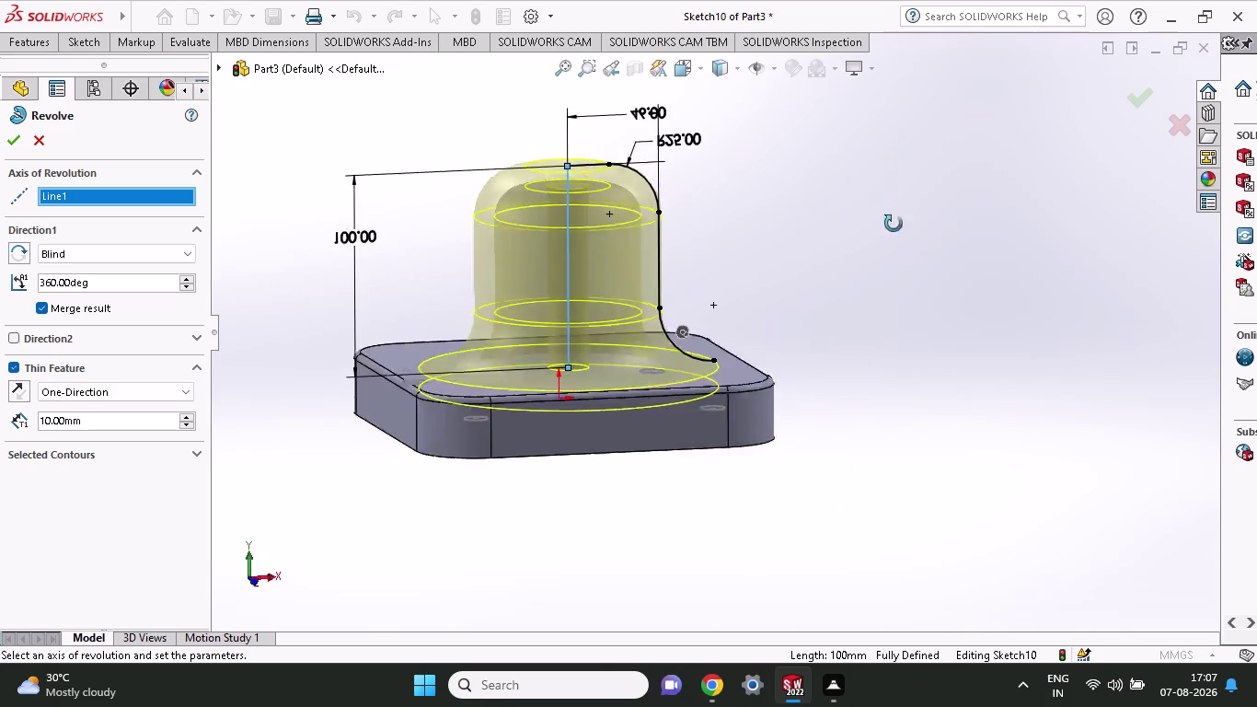
middle_drag(893, 206, 873, 465)
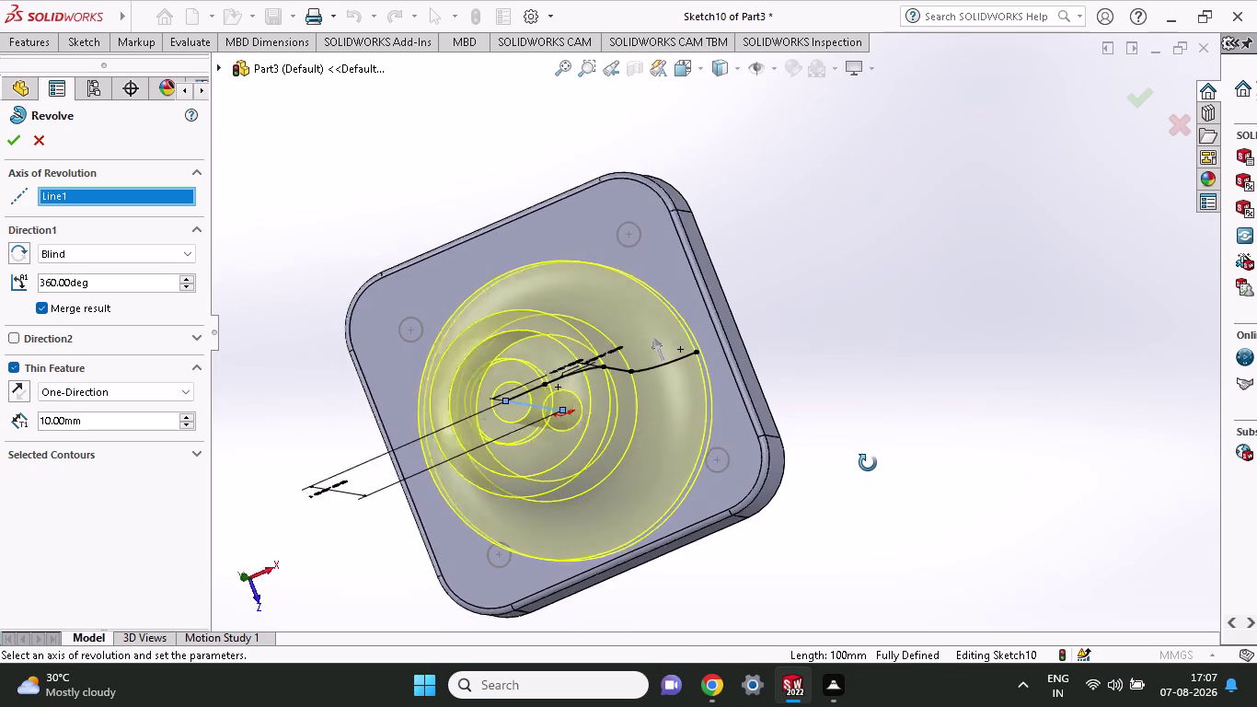
middle_drag(873, 465, 880, 451)
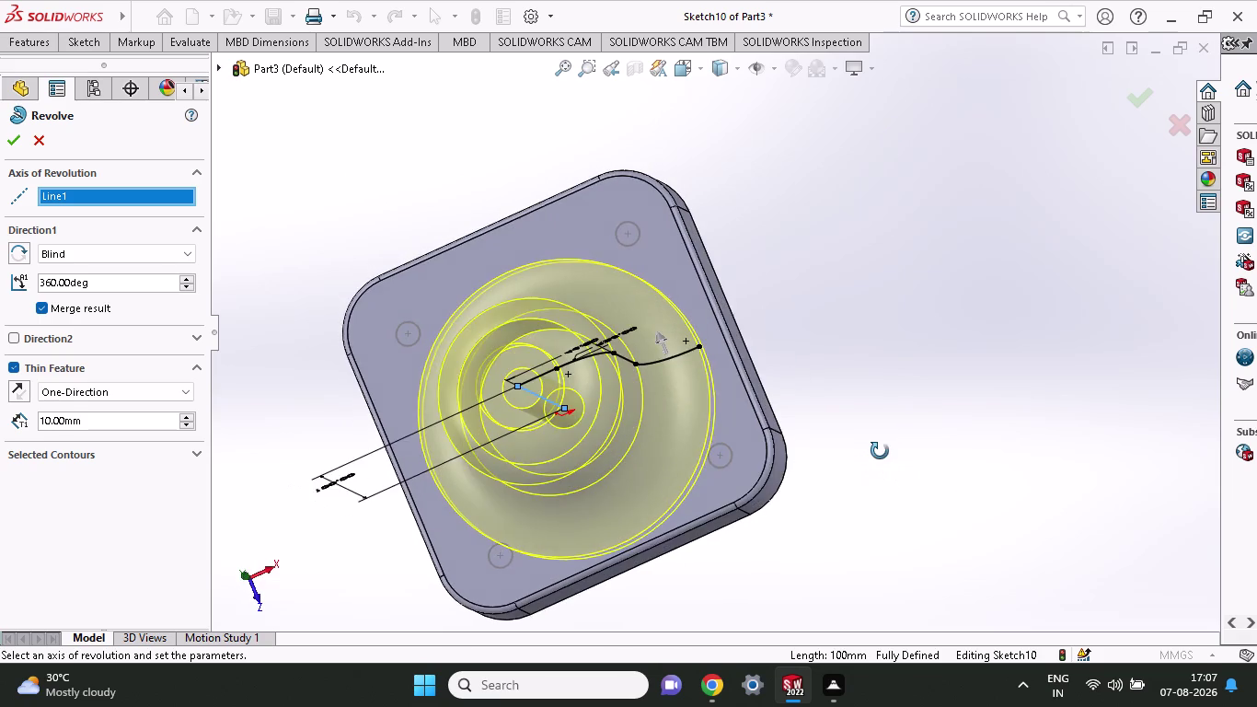
middle_drag(879, 451, 901, 475)
middle_click(897, 457)
middle_drag(889, 428, 880, 390)
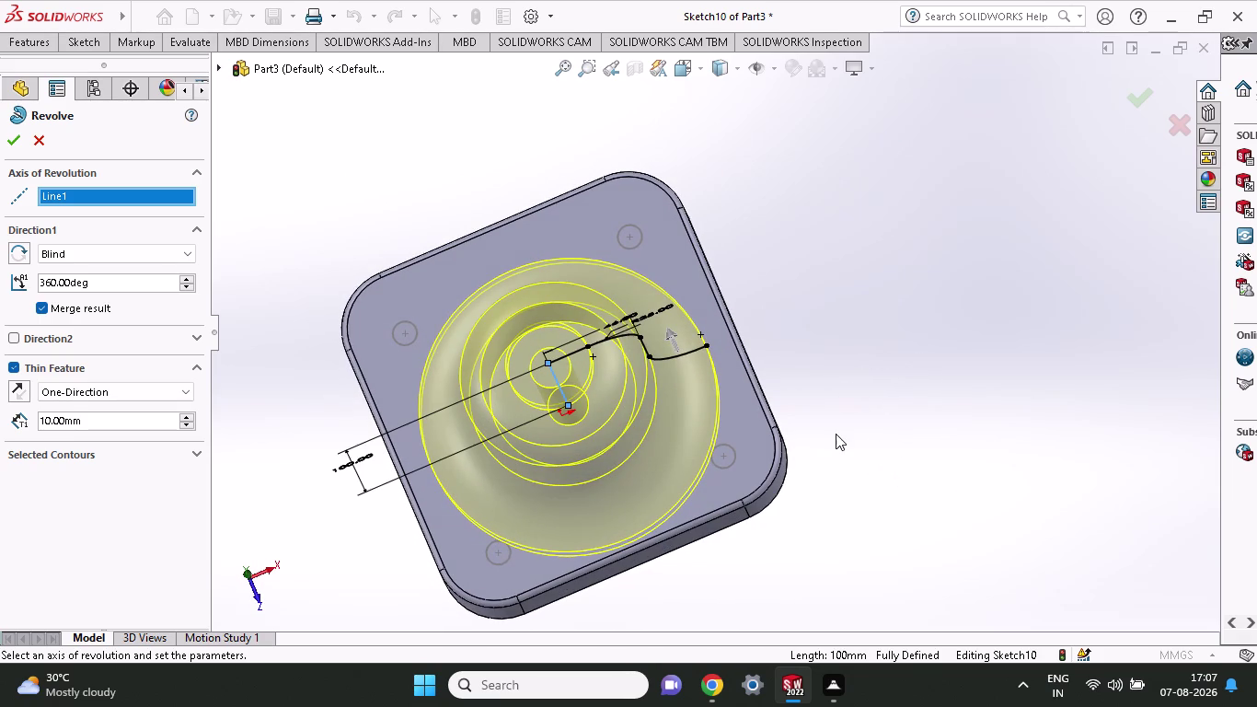
scroll(up, 3)
middle_drag(826, 370, 799, 246)
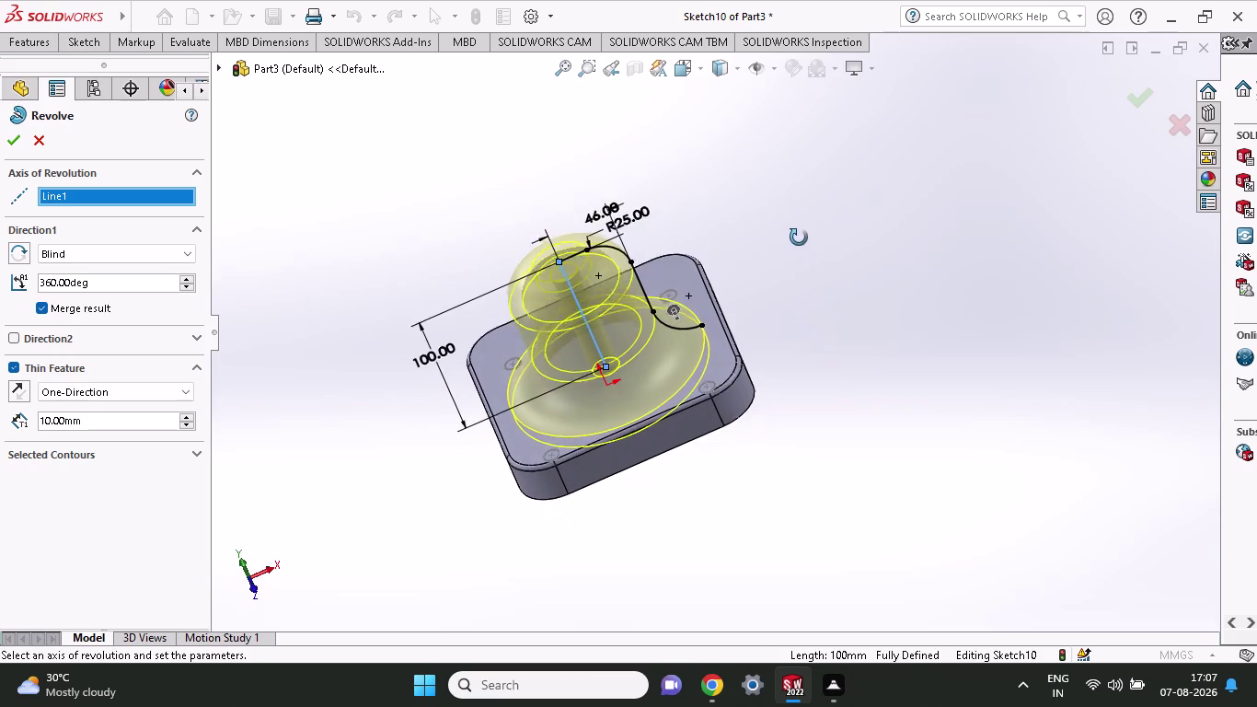
middle_drag(800, 245, 798, 231)
middle_click(798, 232)
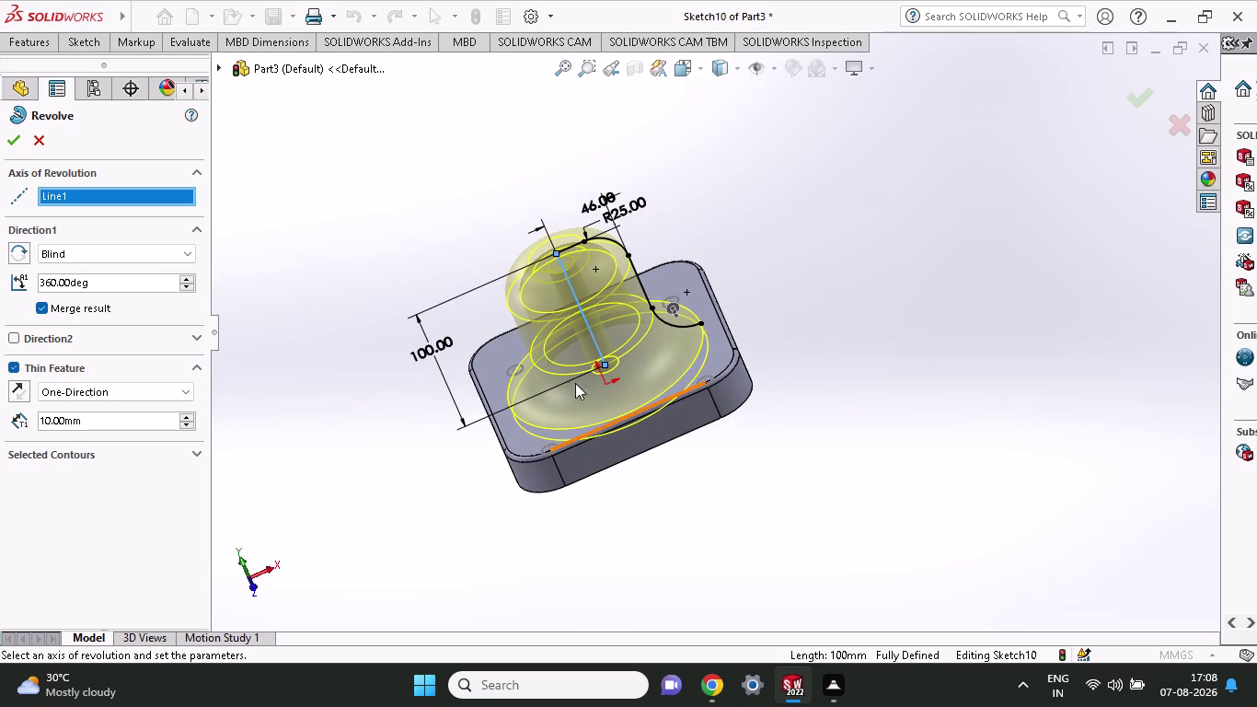
middle_drag(799, 283, 849, 438)
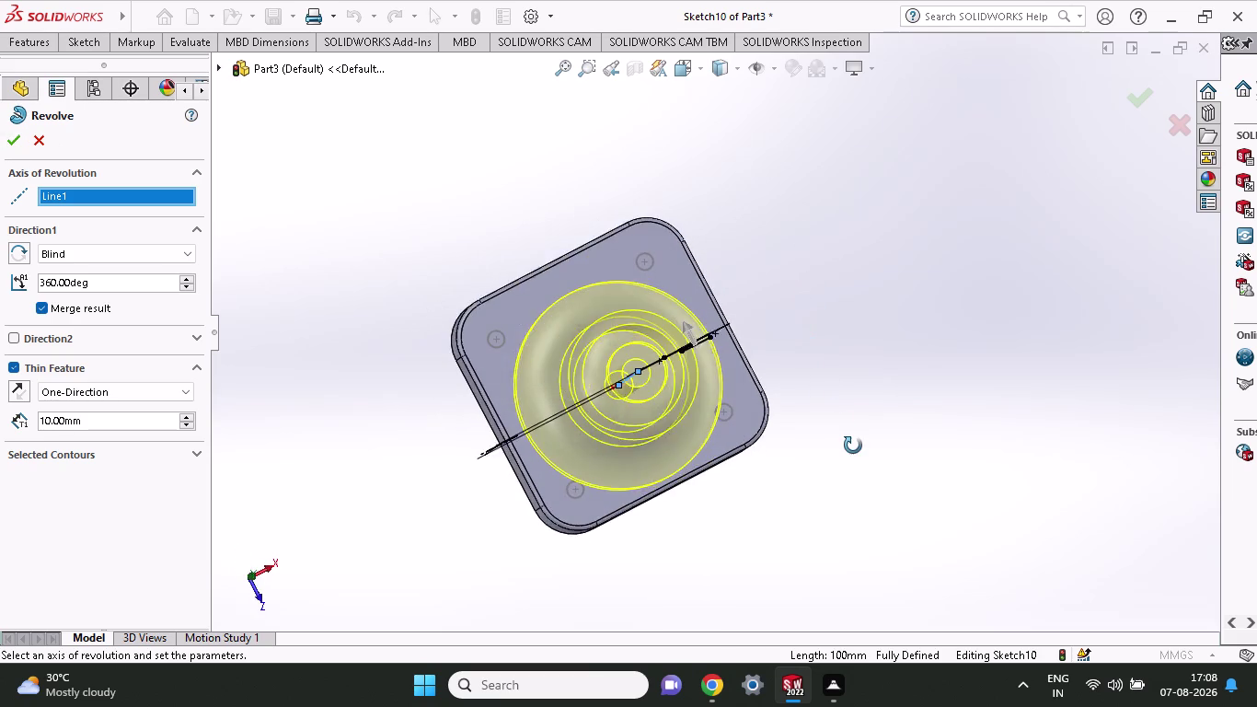
middle_drag(849, 438, 766, 267)
middle_drag(765, 267, 798, 211)
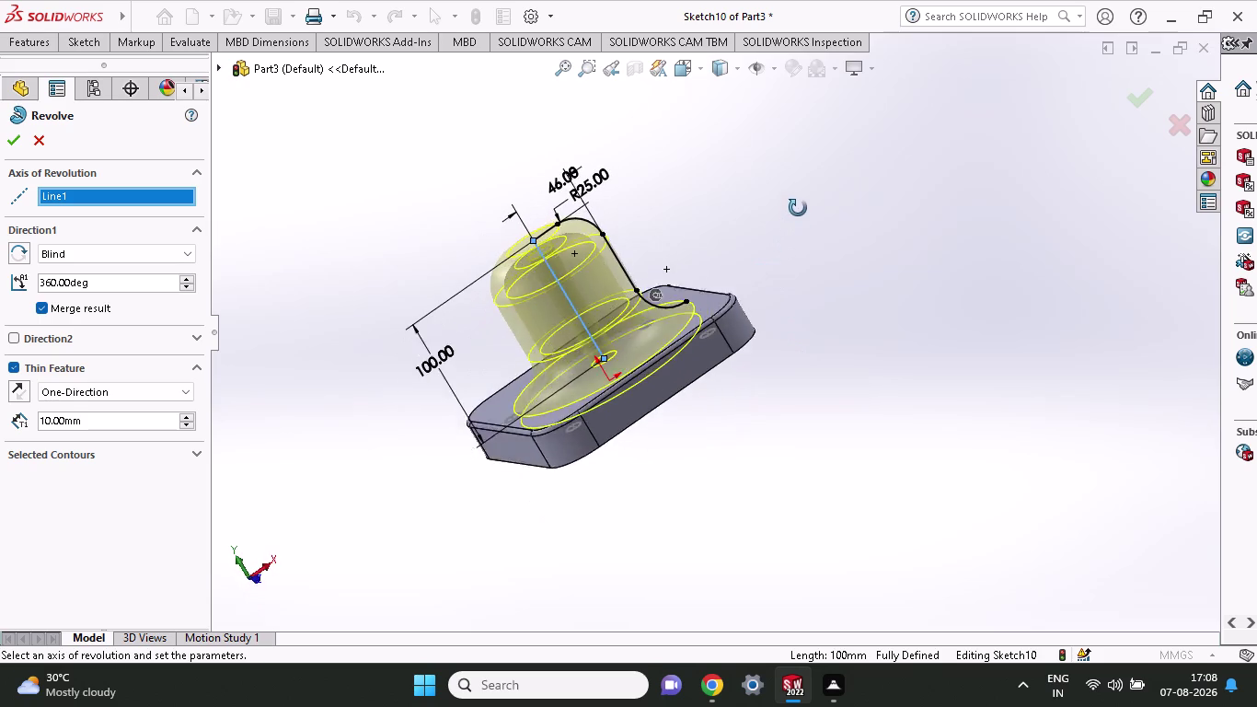
middle_drag(797, 210, 767, 148)
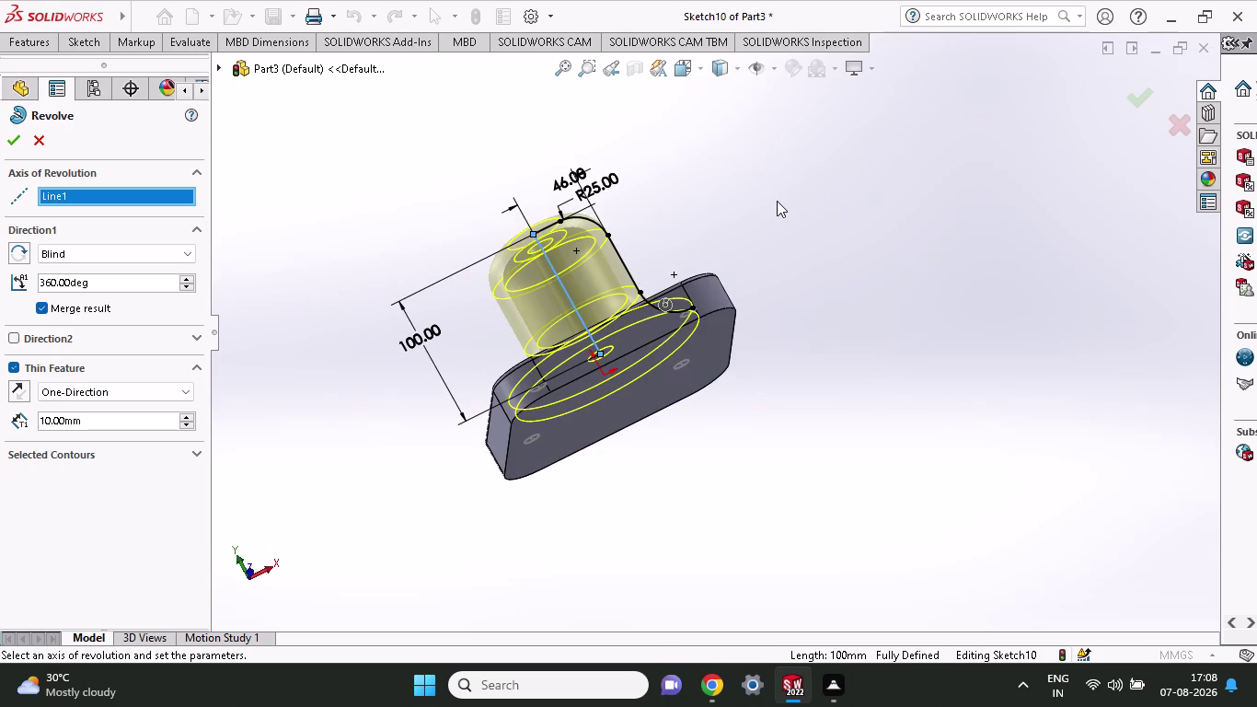
key(Escape)
middle_drag(728, 199, 722, 320)
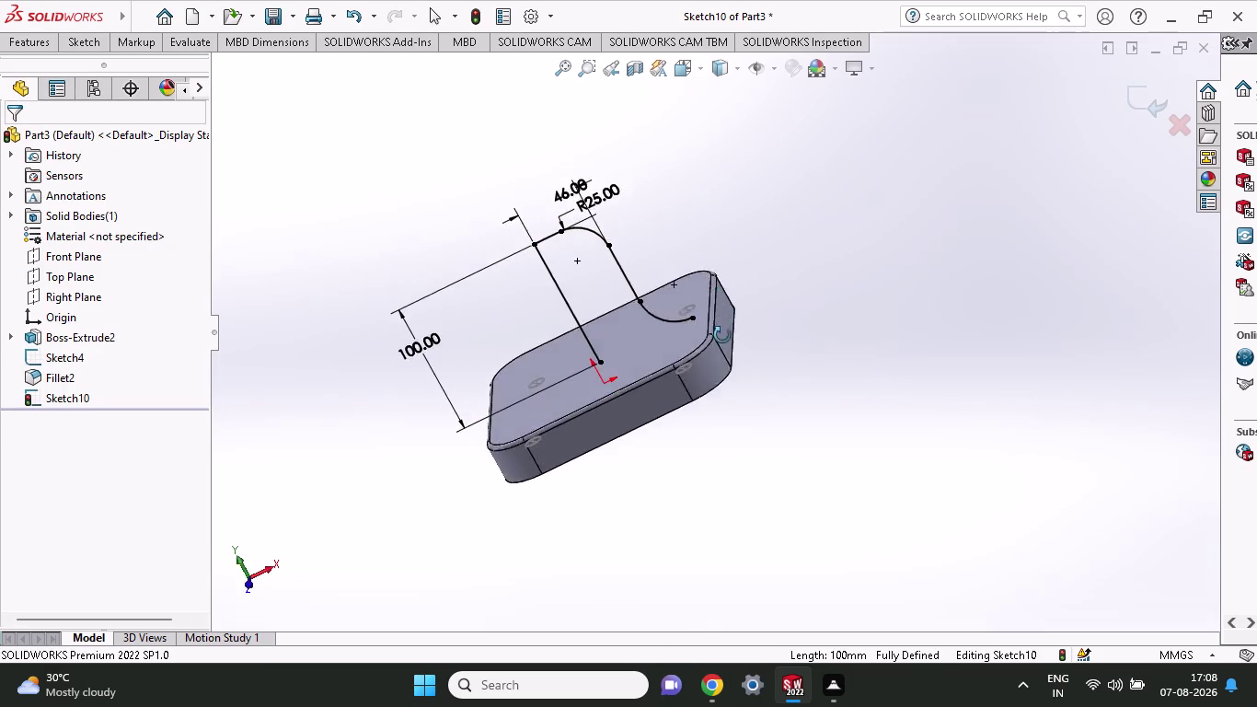
Start a line in the dome sketch over the plate, then cancel it.
middle_drag(723, 320, 839, 390)
middle_drag(831, 329, 723, 353)
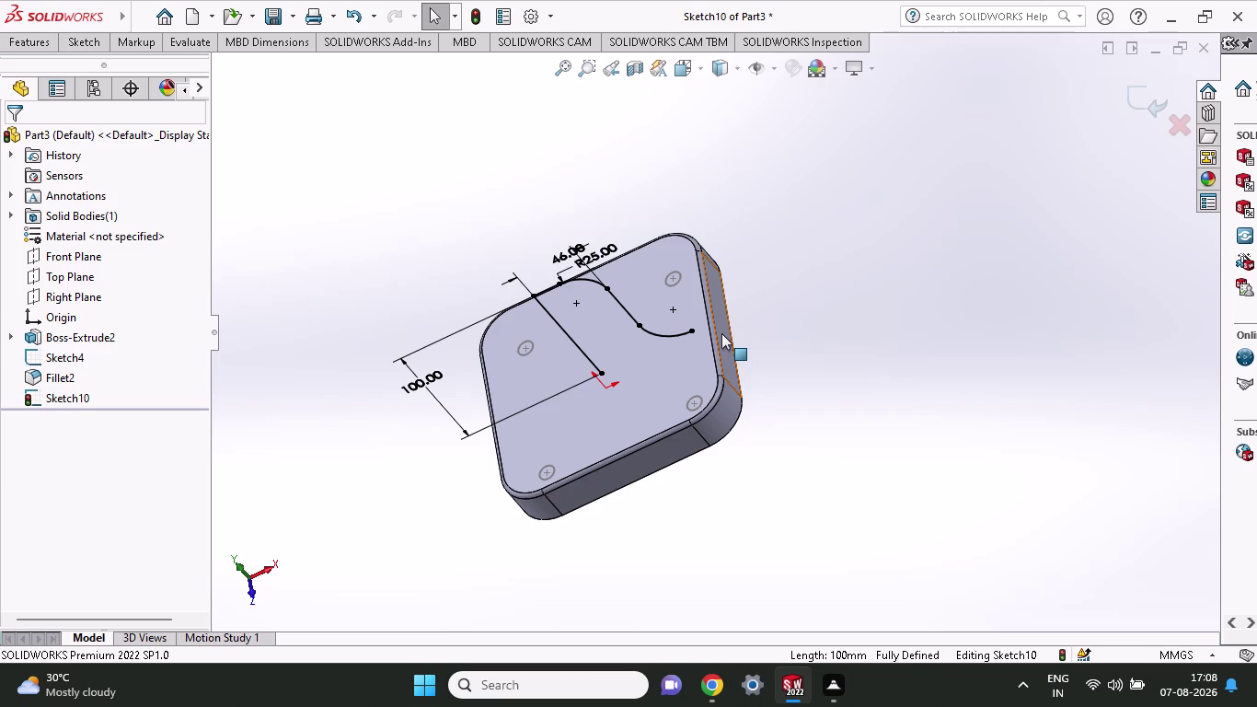
click(75, 53)
click(76, 48)
click(114, 71)
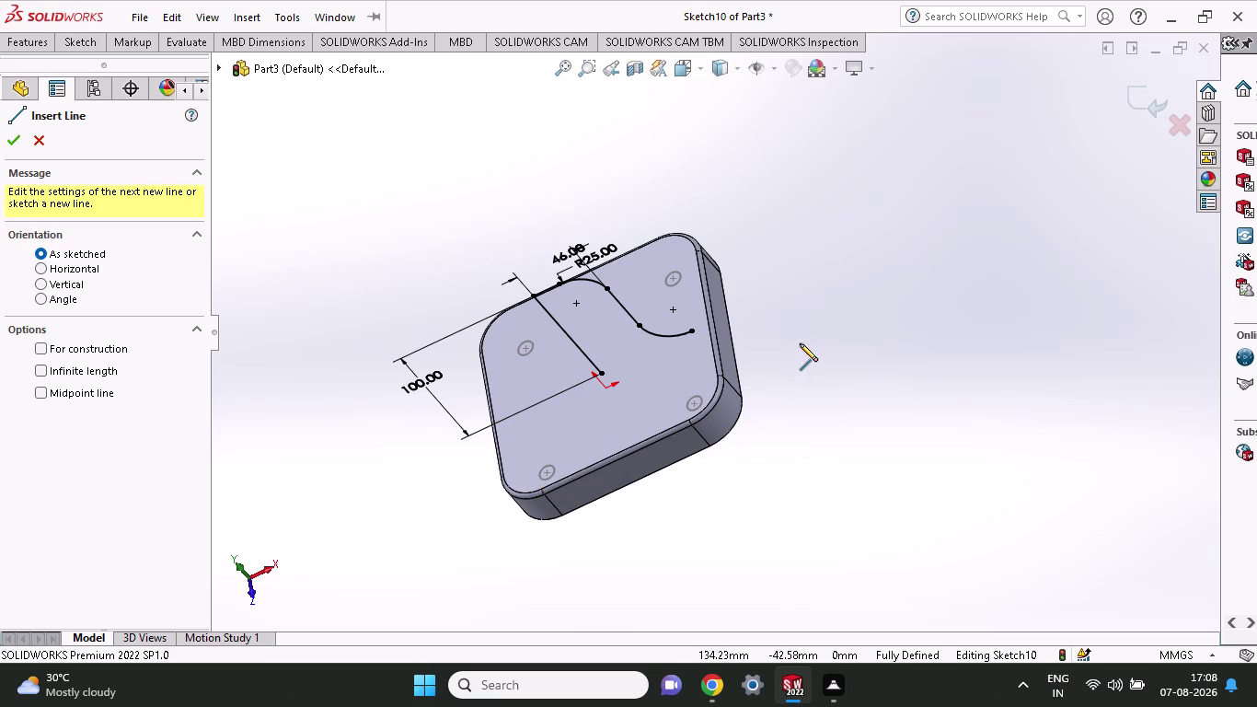
middle_drag(800, 344, 857, 413)
click(579, 409)
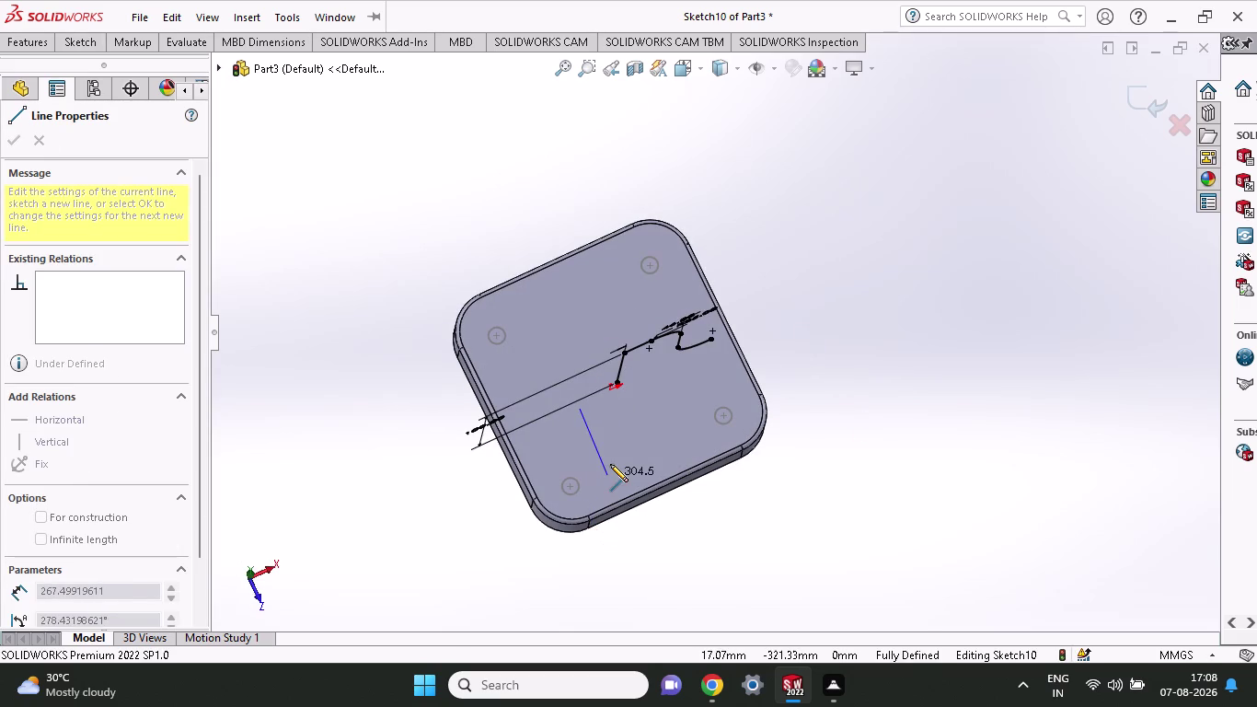
key(Escape)
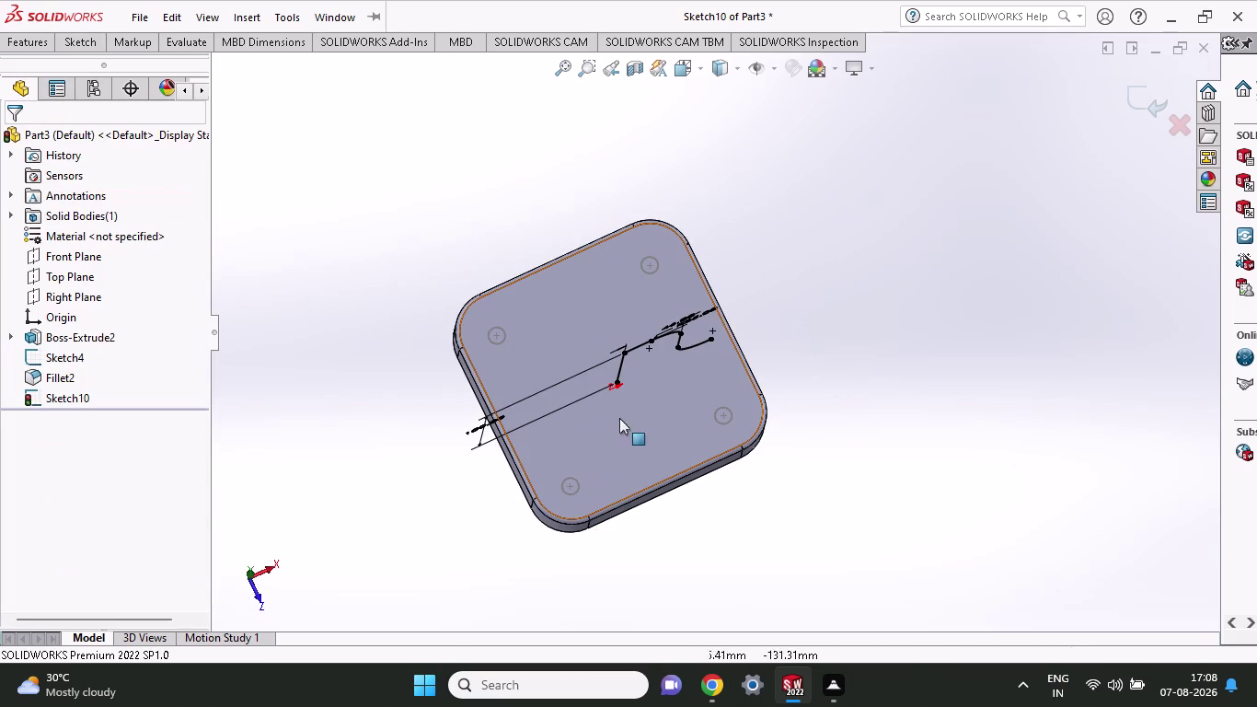
Undo repeatedly until every Sketch10 profile entity is removed.
key(ctrl+z)
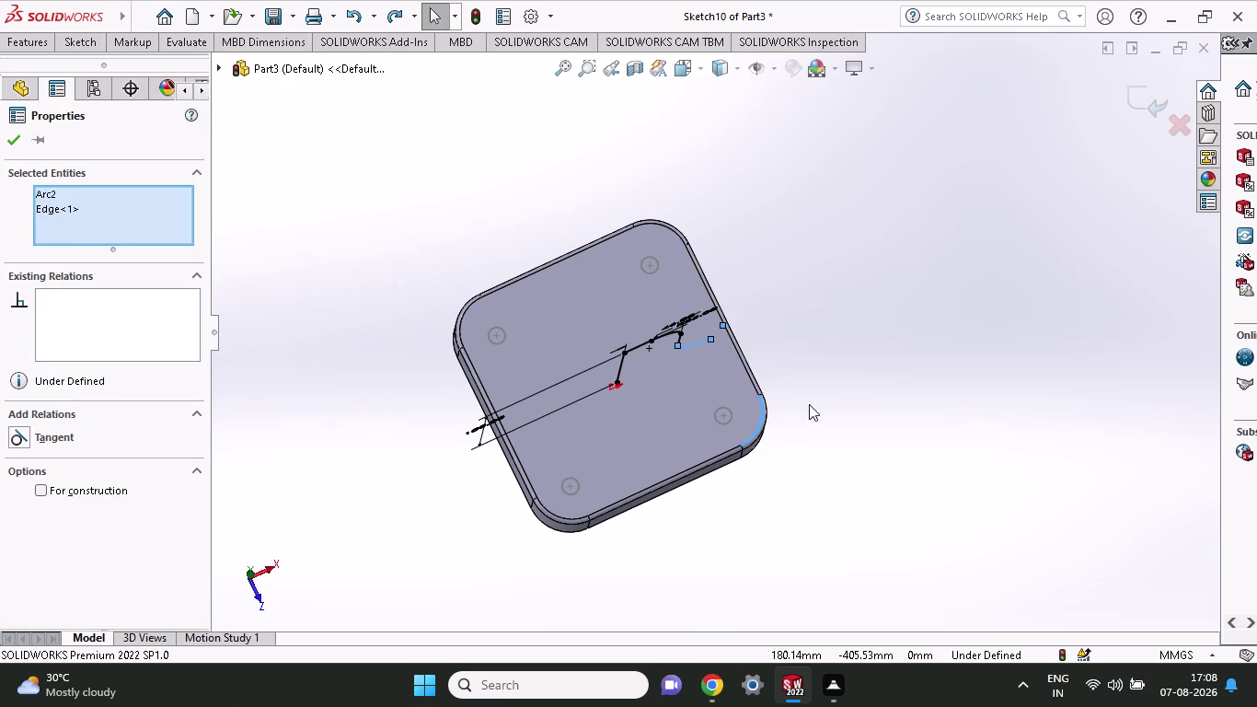
key(ctrl+z)
key(ctrl+z)
key(ctrl+z)
key(ctrl+z)
key(ctrl+z)
key(ctrl+z)
key(ctrl+z)
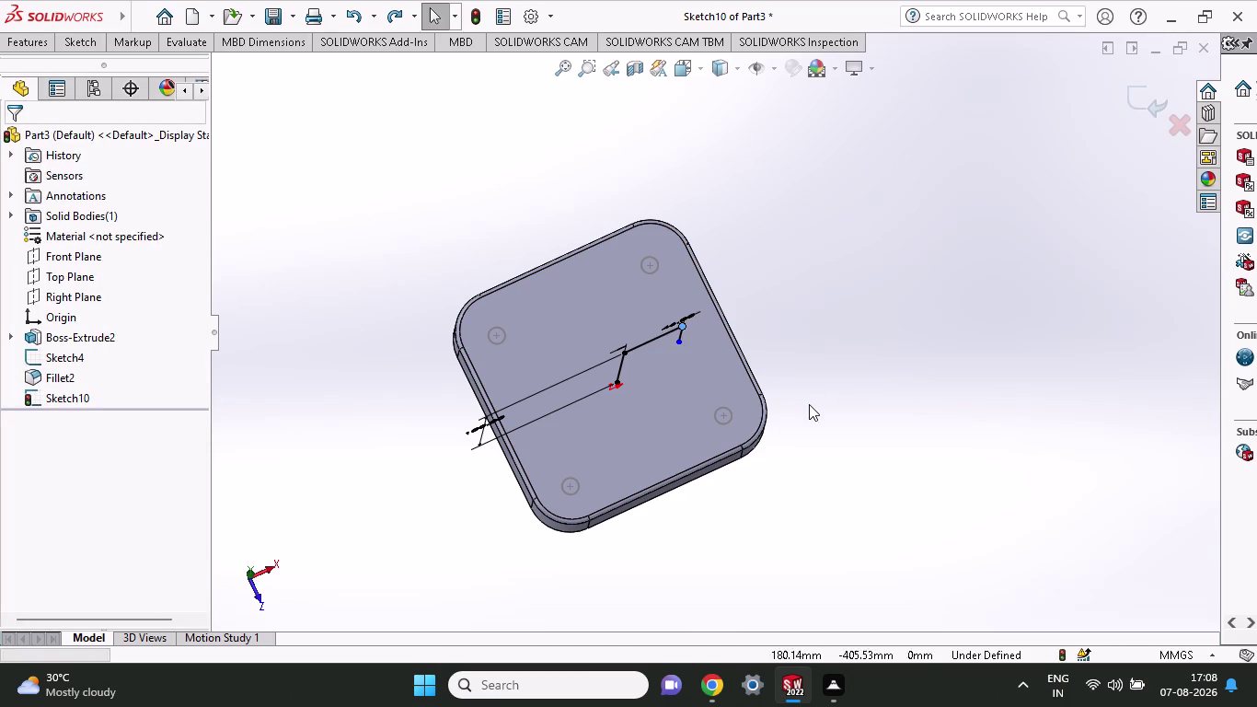
key(ctrl+z)
key(ctrl+z)
key(ctrl+z)
key(ctrl+z)
key(ctrl+z)
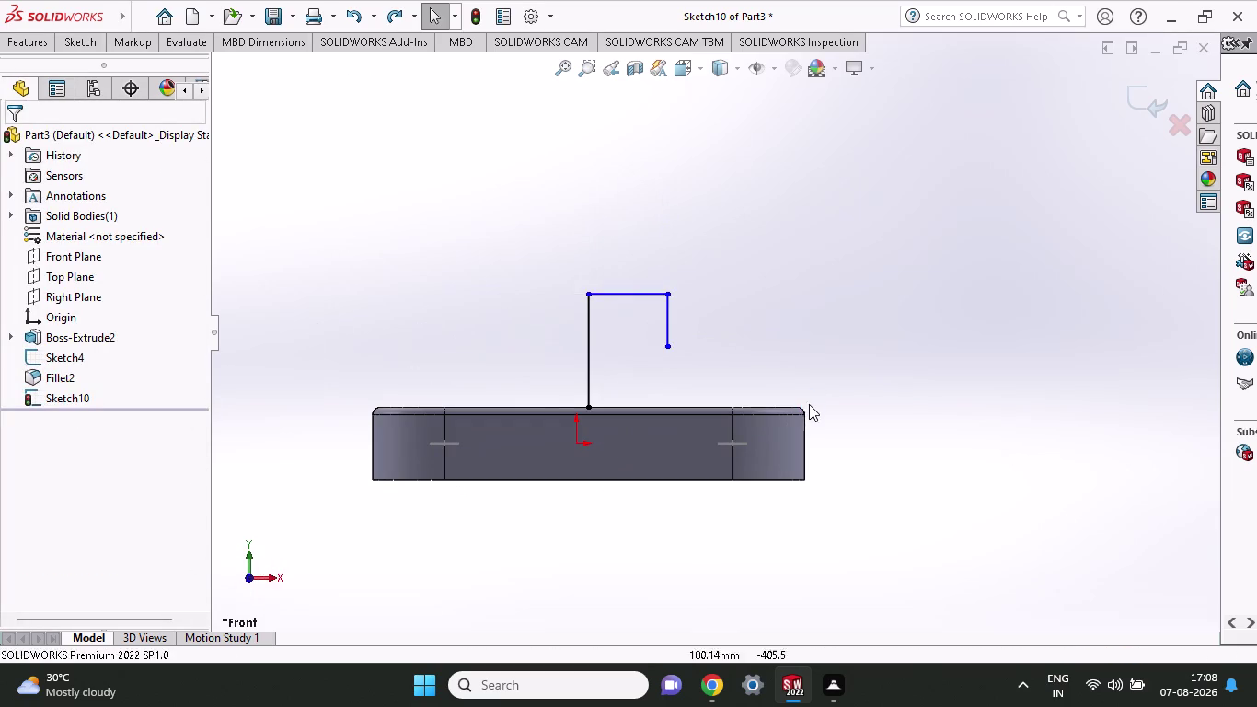
key(ctrl+z)
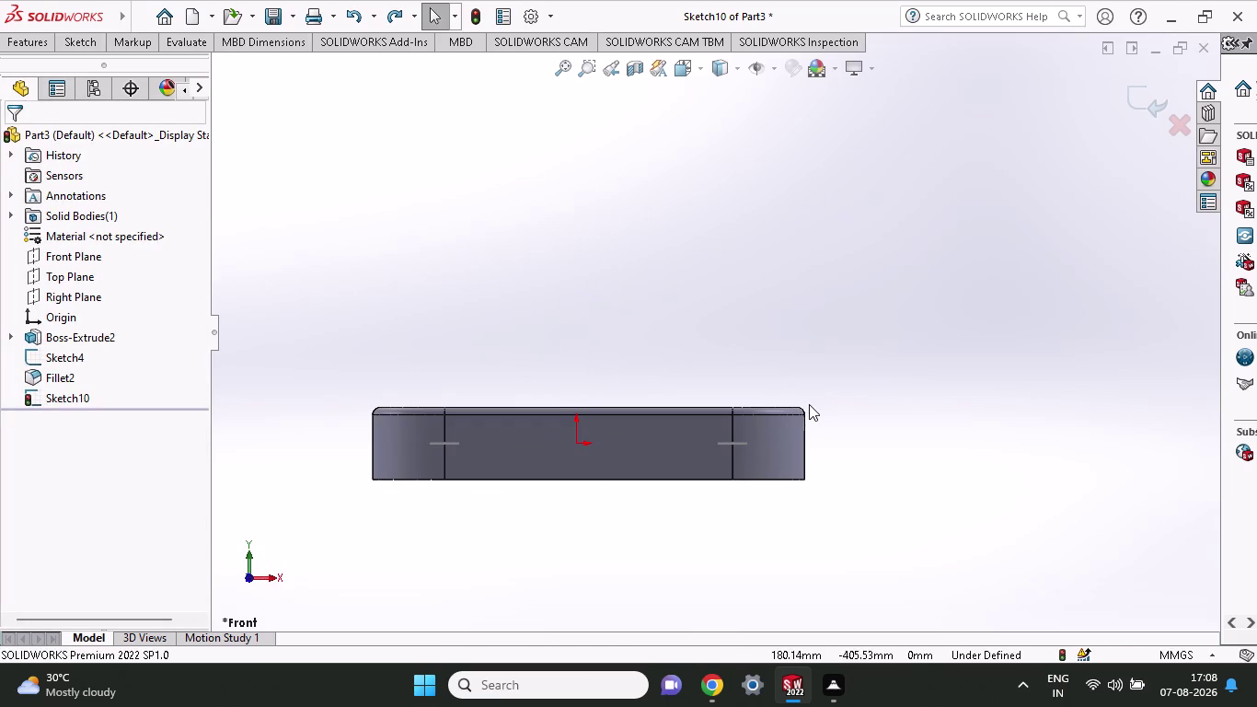
key(ctrl+z)
middle_drag(685, 237, 687, 321)
Open a new sketch on the Top Plane and exit it without drawing.
click(686, 308)
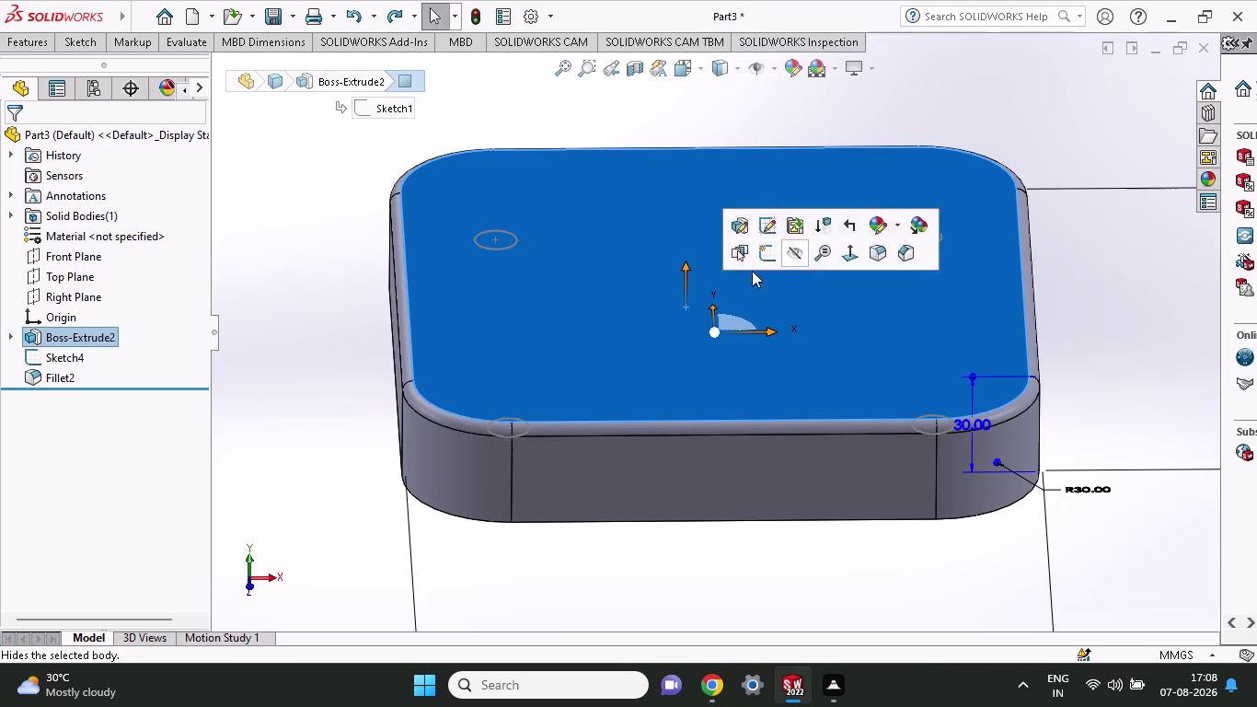
click(70, 271)
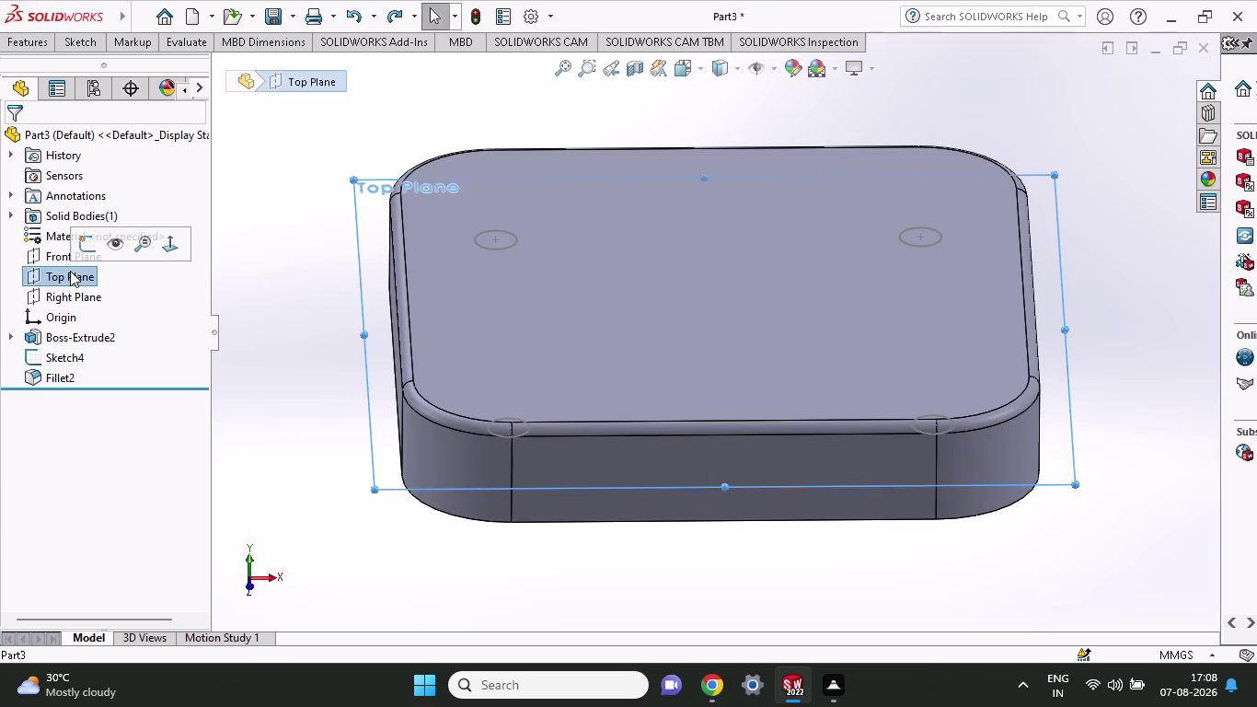
click(77, 254)
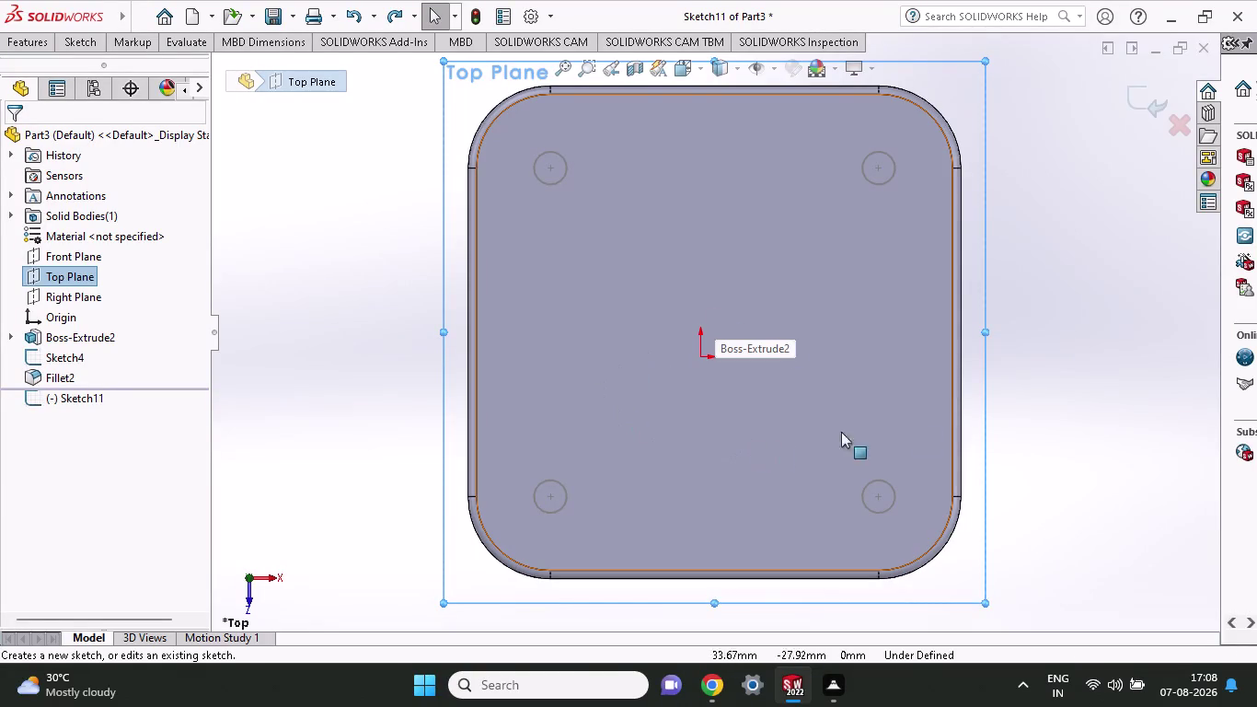
click(59, 256)
click(73, 237)
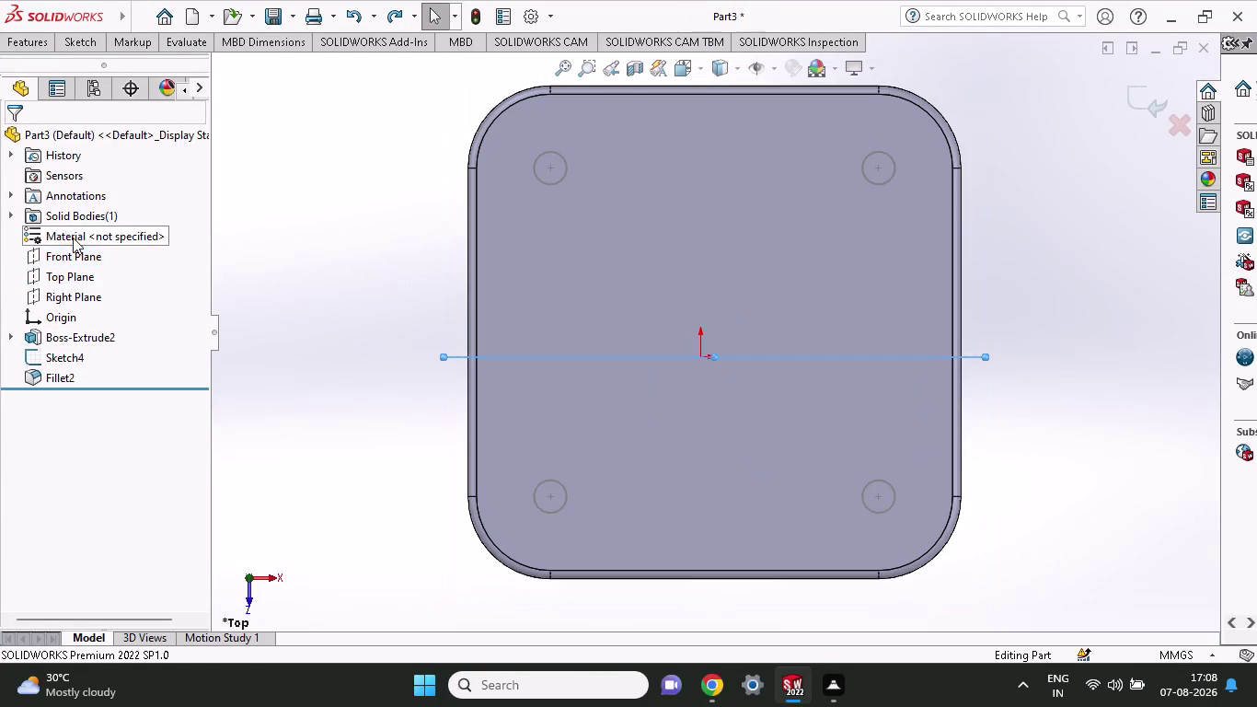
text(`)
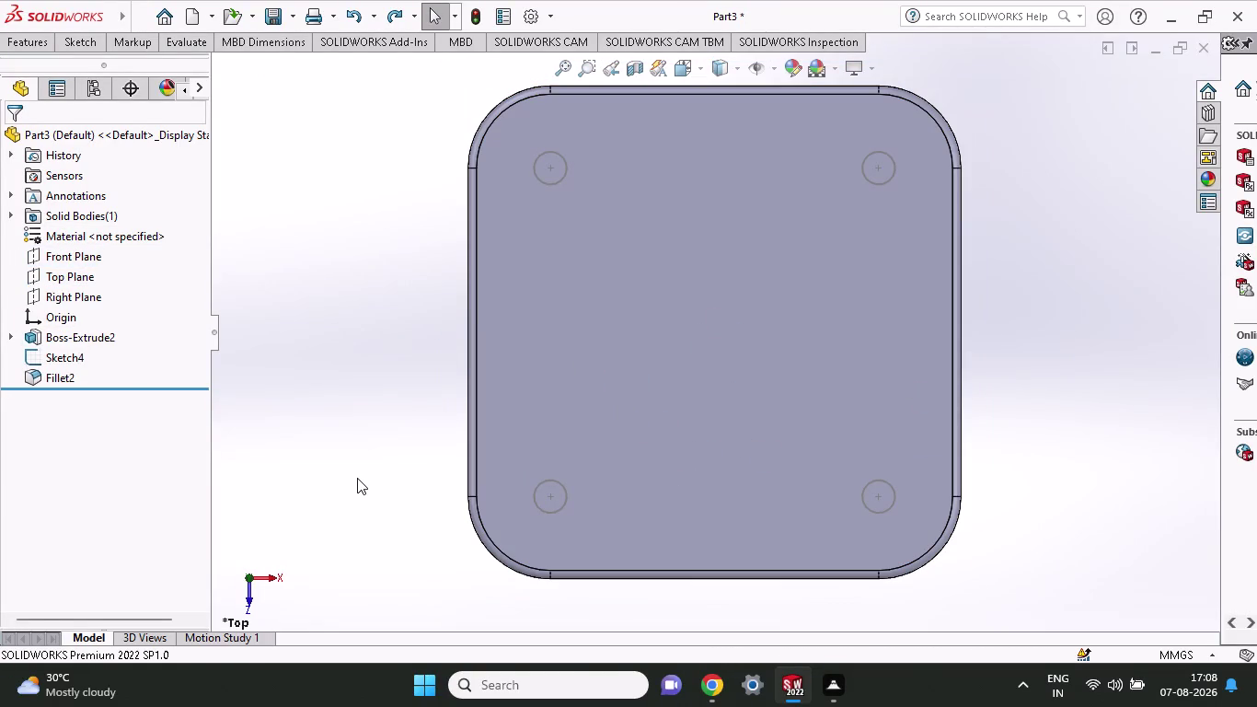
text(``)
middle_click(357, 477)
Start a new sketch on the Front Plane.
key(Escape)
middle_drag(394, 532, 401, 503)
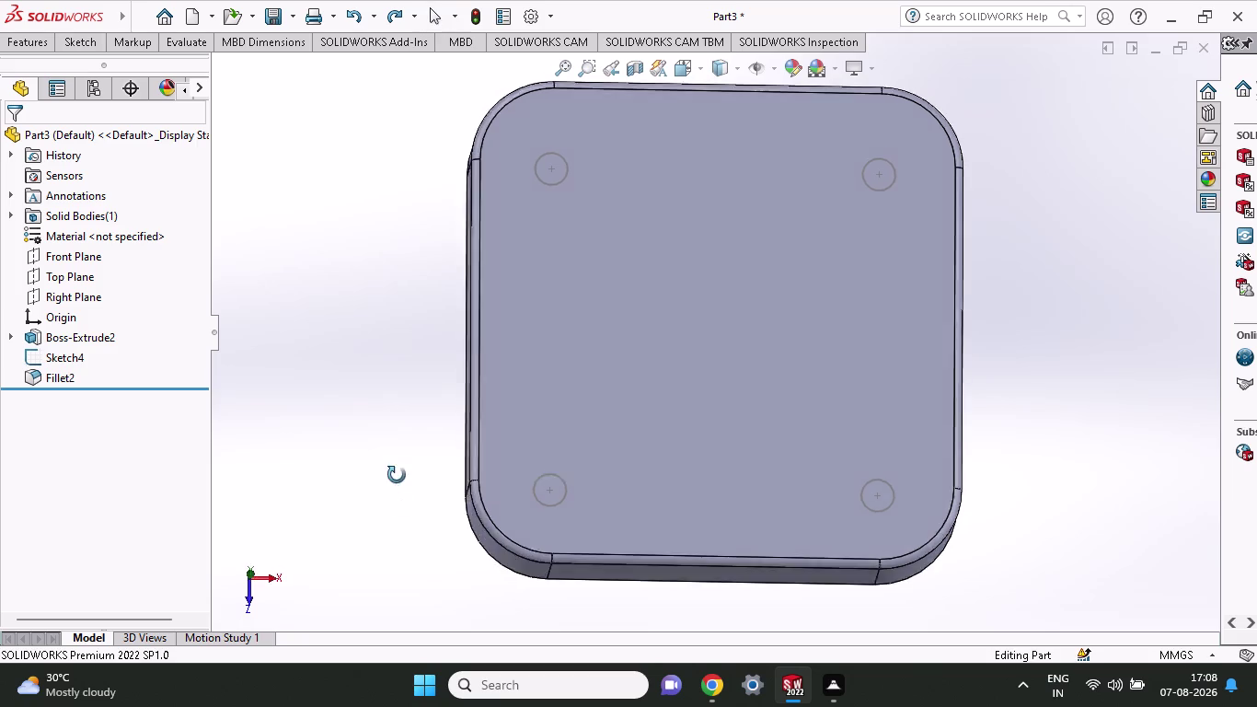
middle_drag(401, 502, 392, 322)
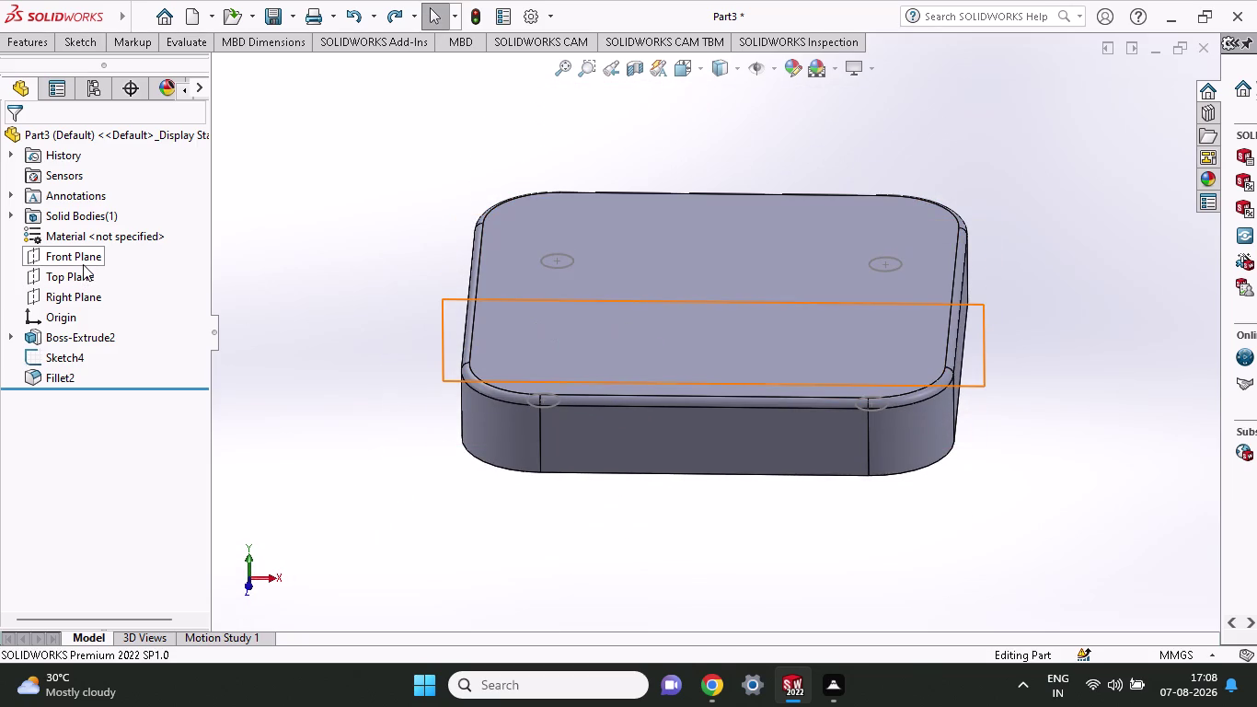
click(83, 264)
click(91, 245)
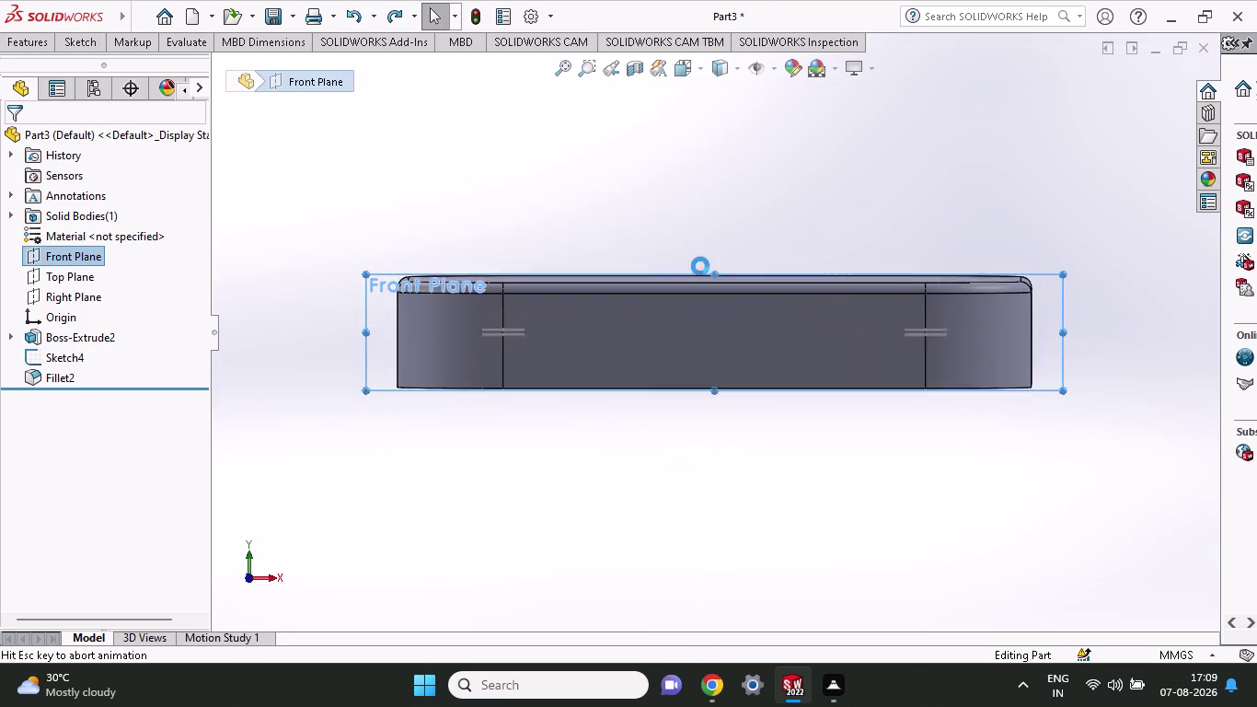
Orbit to see the plate edge-on and check the right-side view orientation.
middle_drag(798, 247, 813, 446)
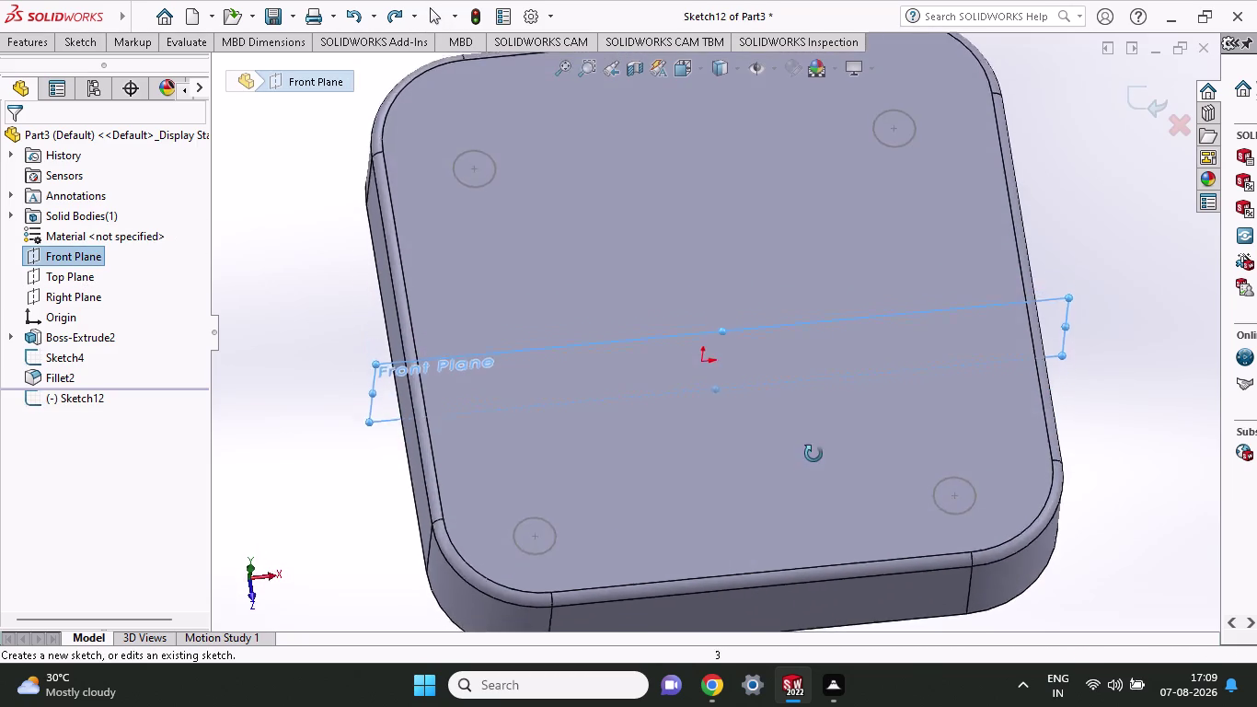
middle_drag(813, 445, 804, 543)
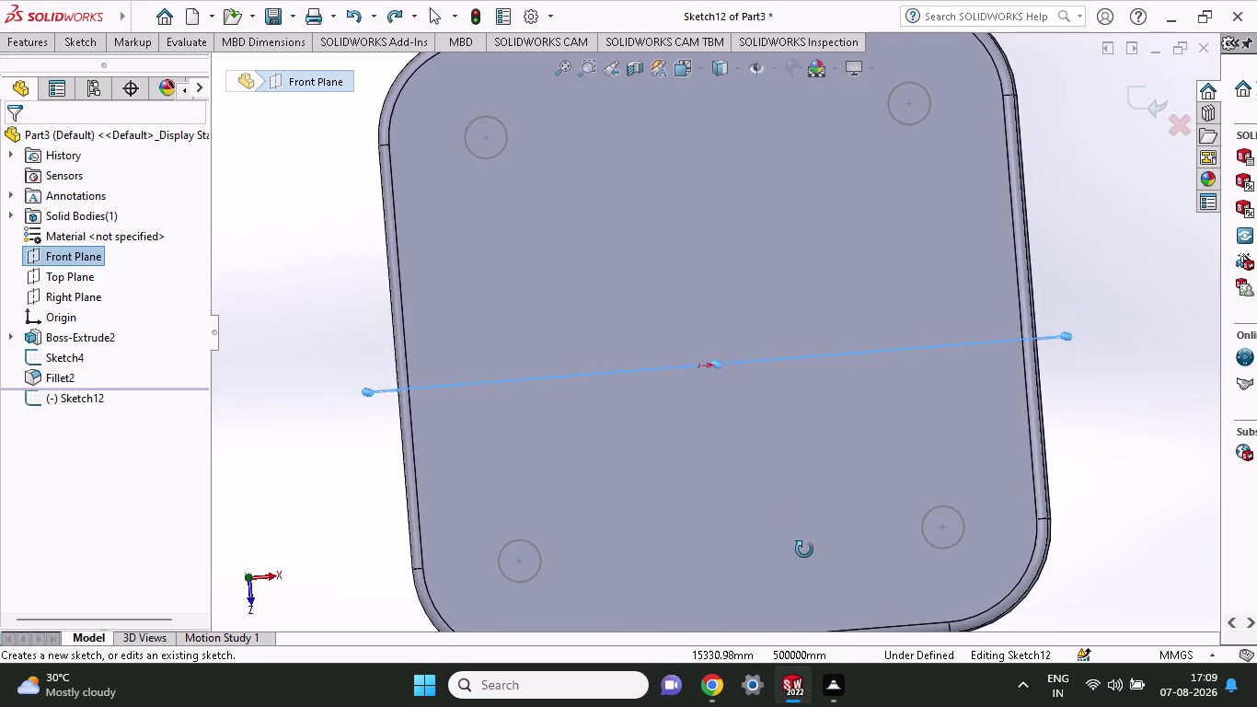
middle_drag(805, 543, 800, 257)
middle_click(779, 250)
middle_drag(778, 249, 758, 277)
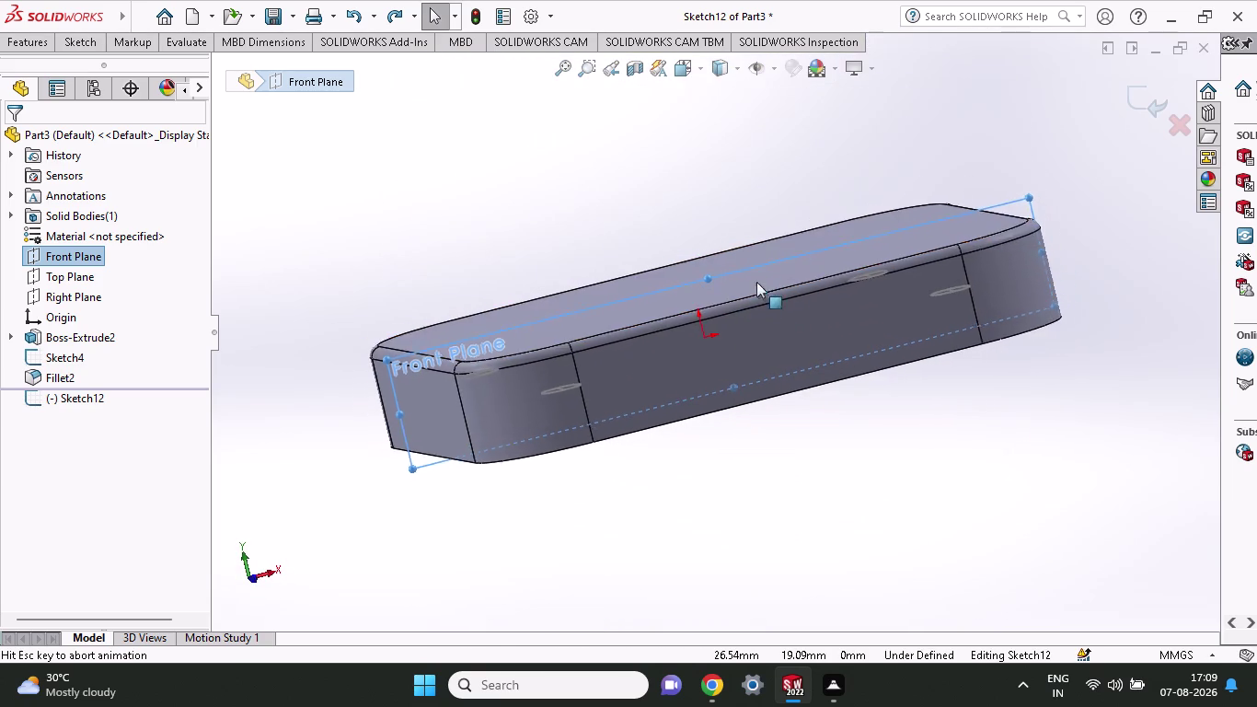
middle_drag(758, 277, 735, 304)
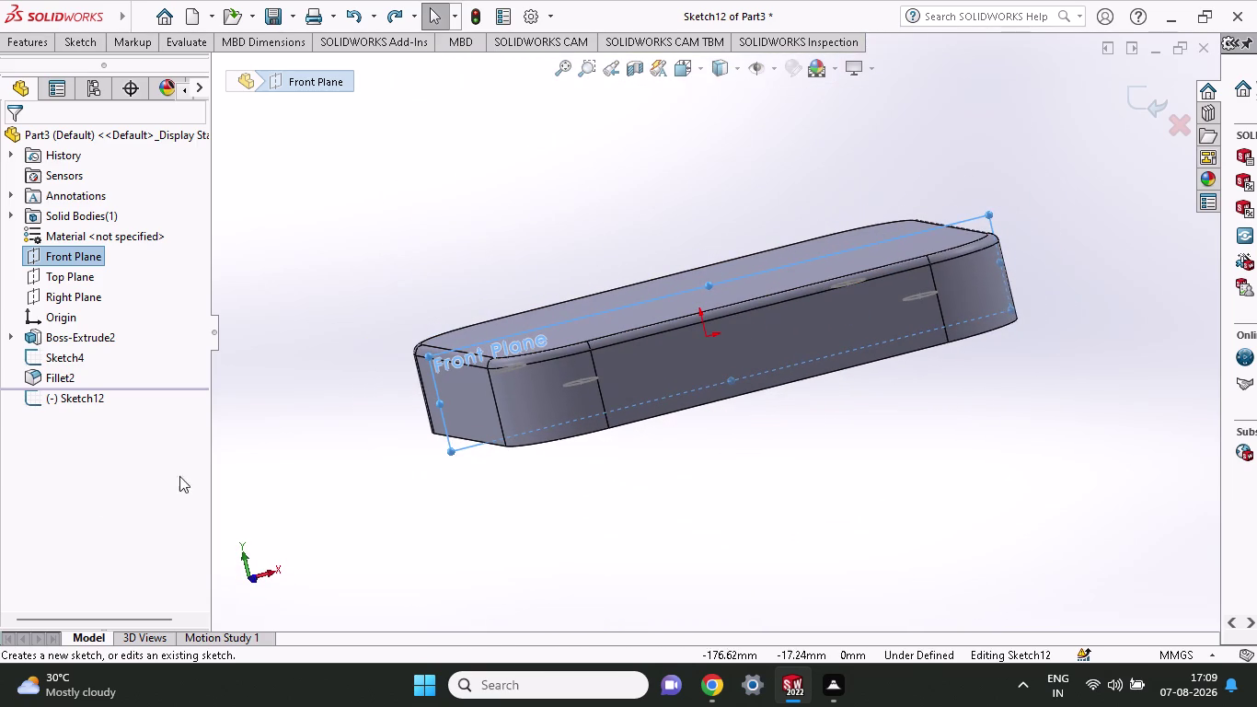
click(269, 576)
click(222, 576)
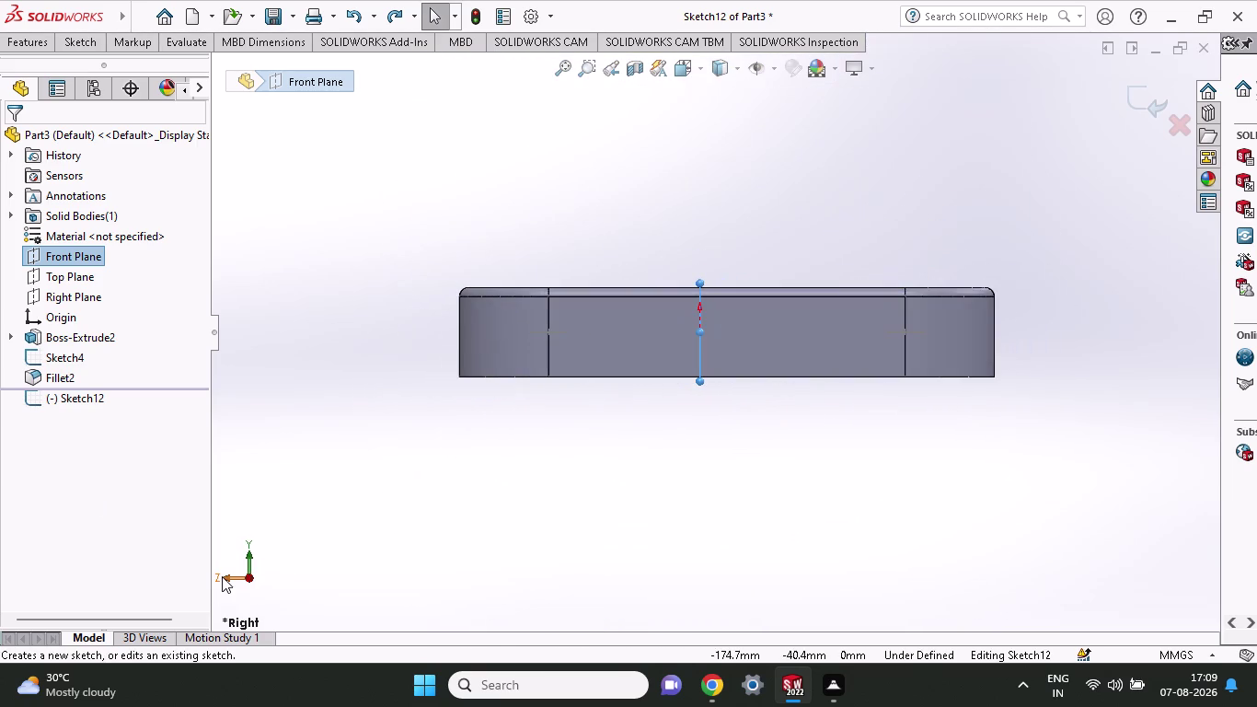
scroll(down, 3)
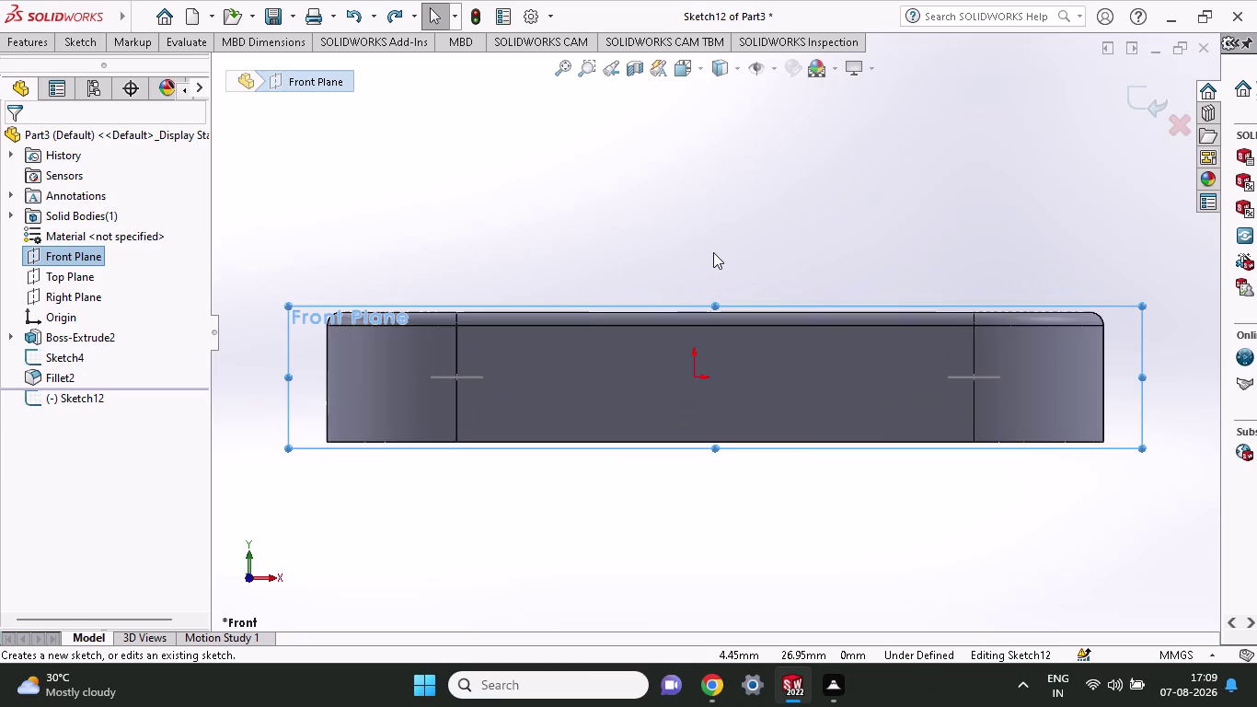
click(97, 40)
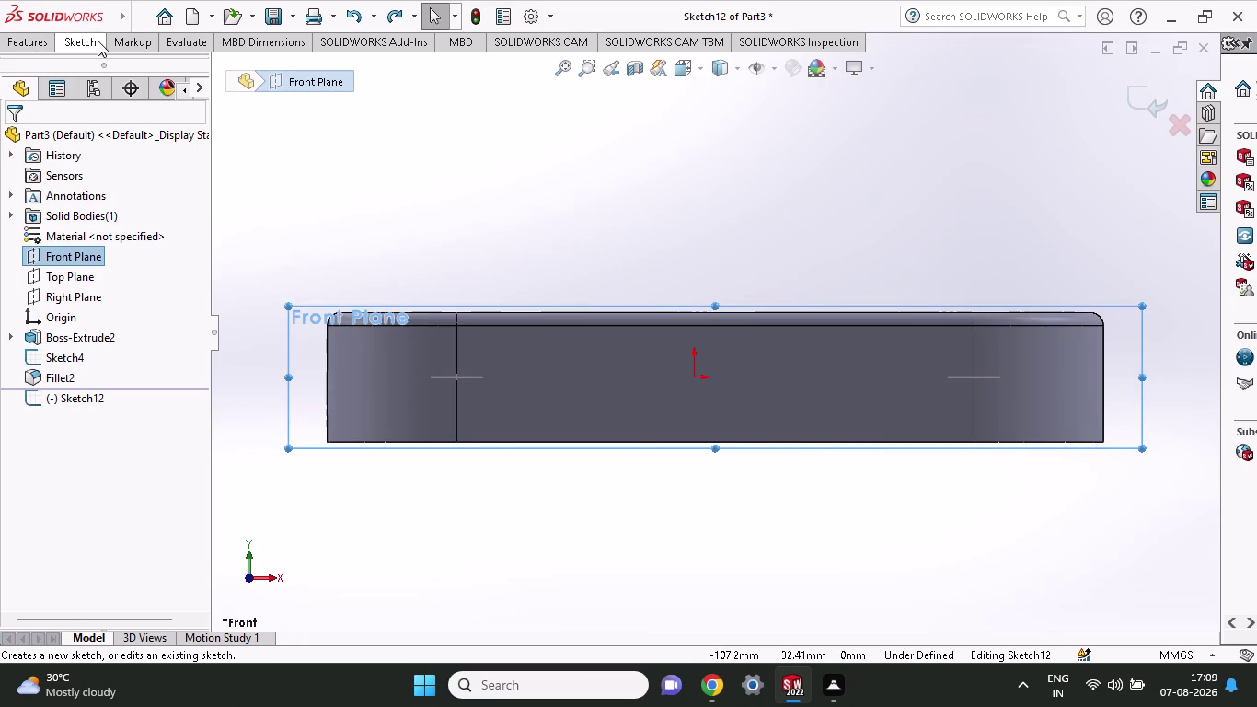
click(124, 64)
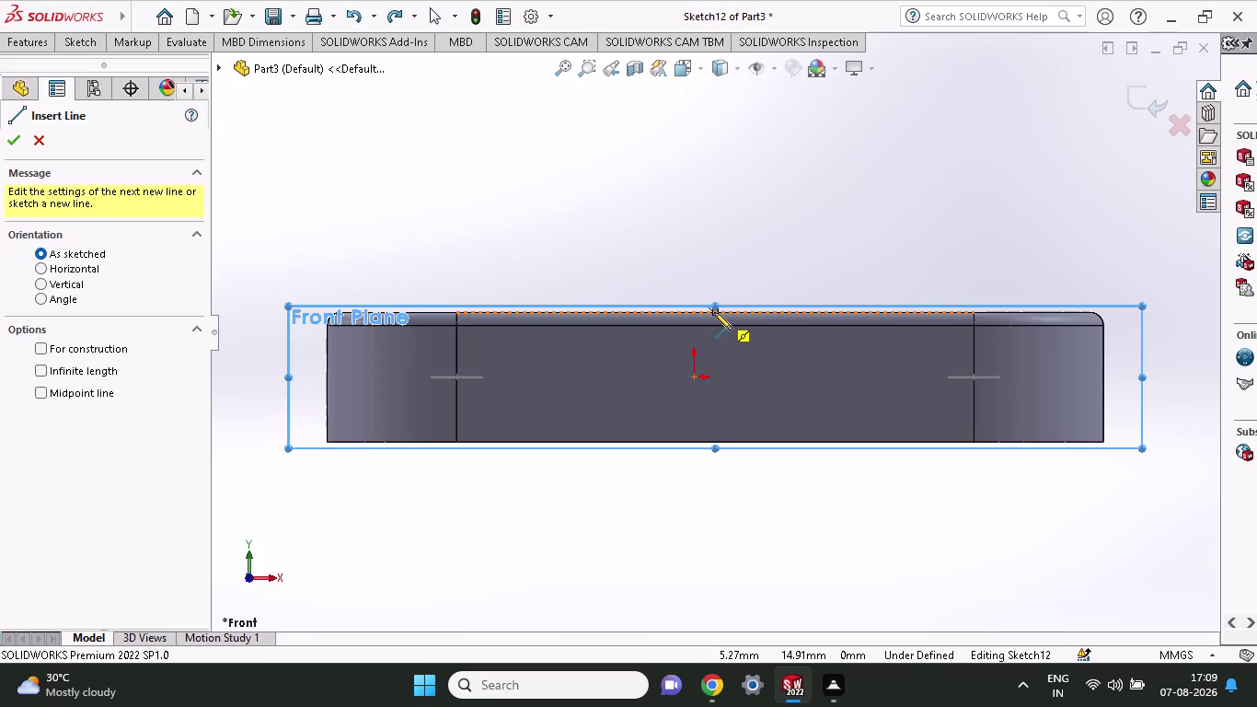
Draw a trial vertical line above the plate, then cancel and undo it.
click(714, 312)
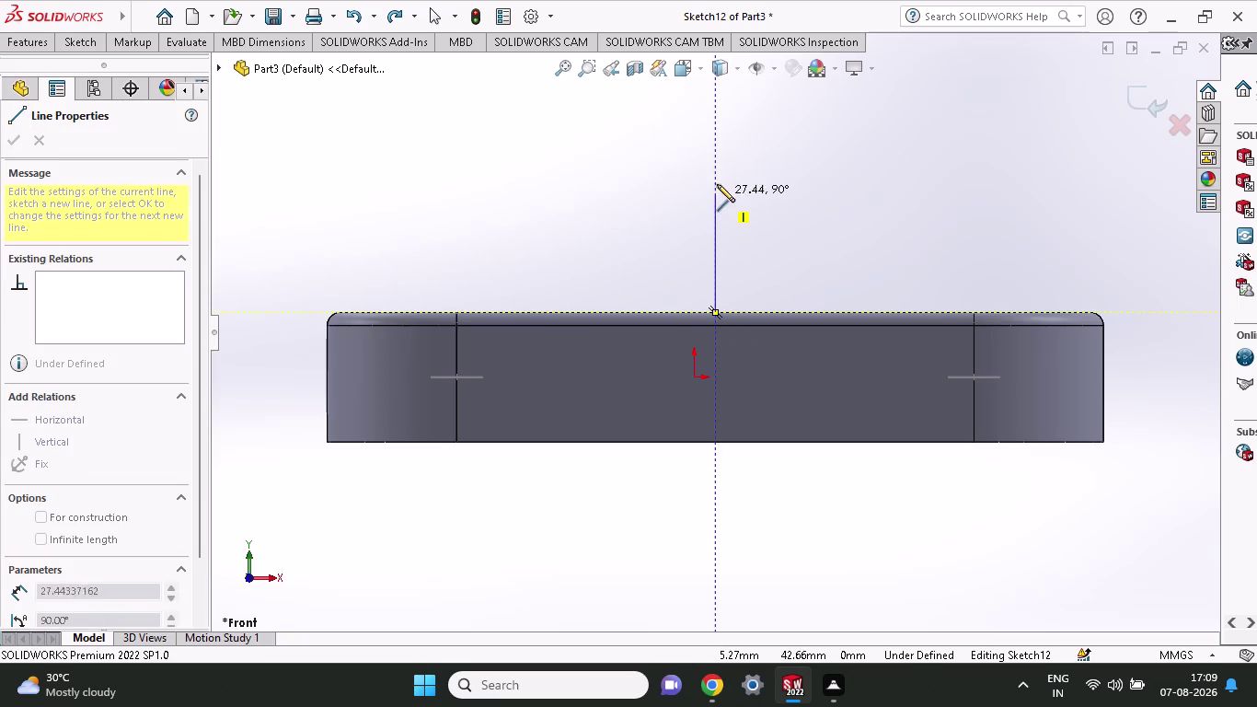
click(715, 133)
middle_drag(726, 178, 756, 338)
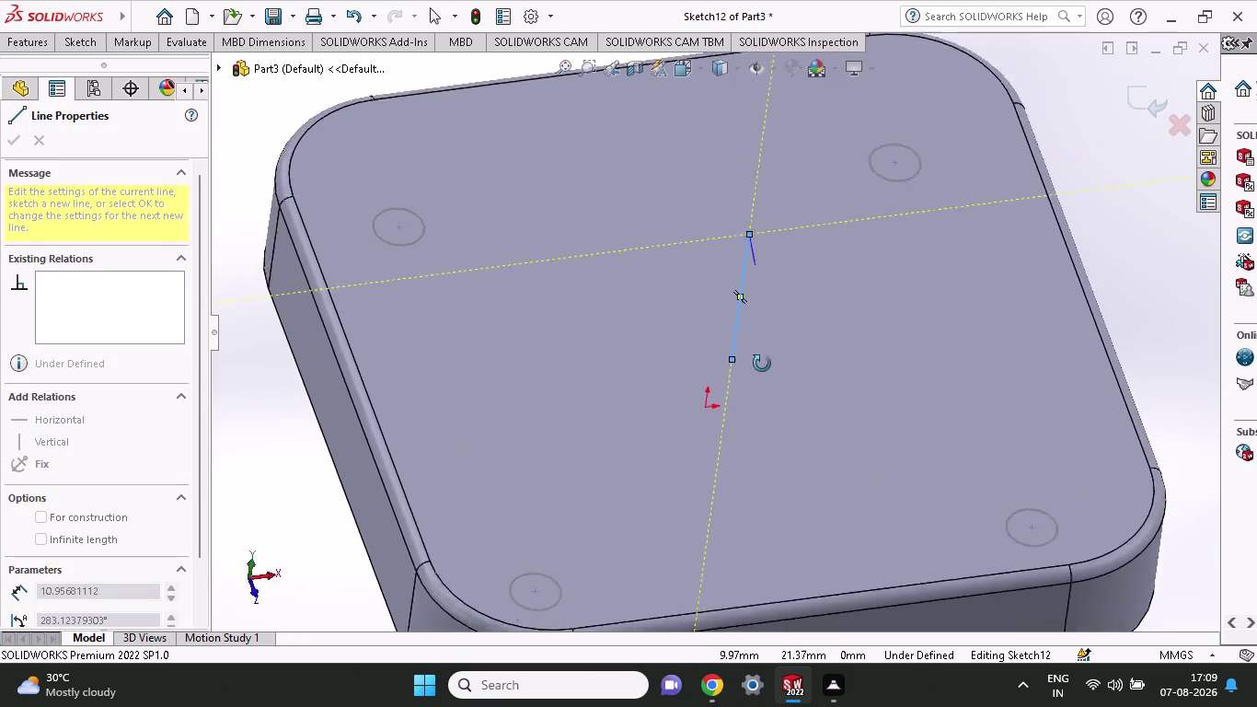
middle_drag(755, 338, 779, 439)
scroll(up, 3)
middle_drag(780, 439, 738, 322)
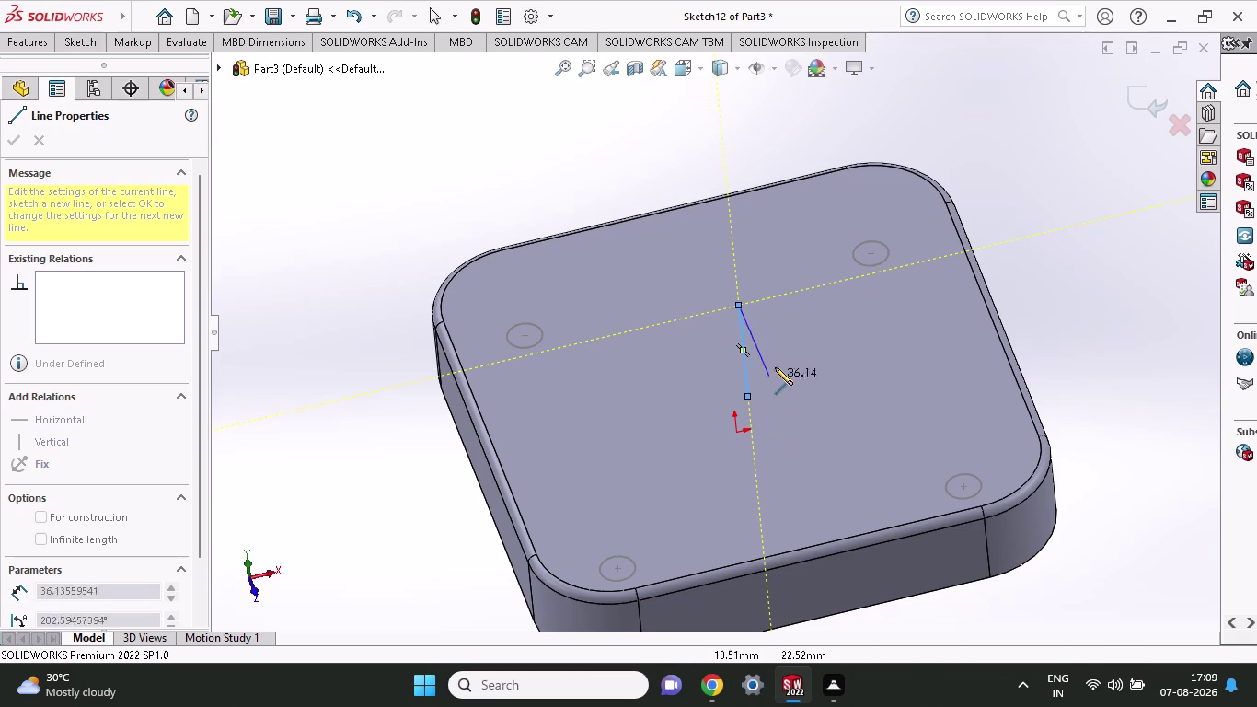
key(Escape)
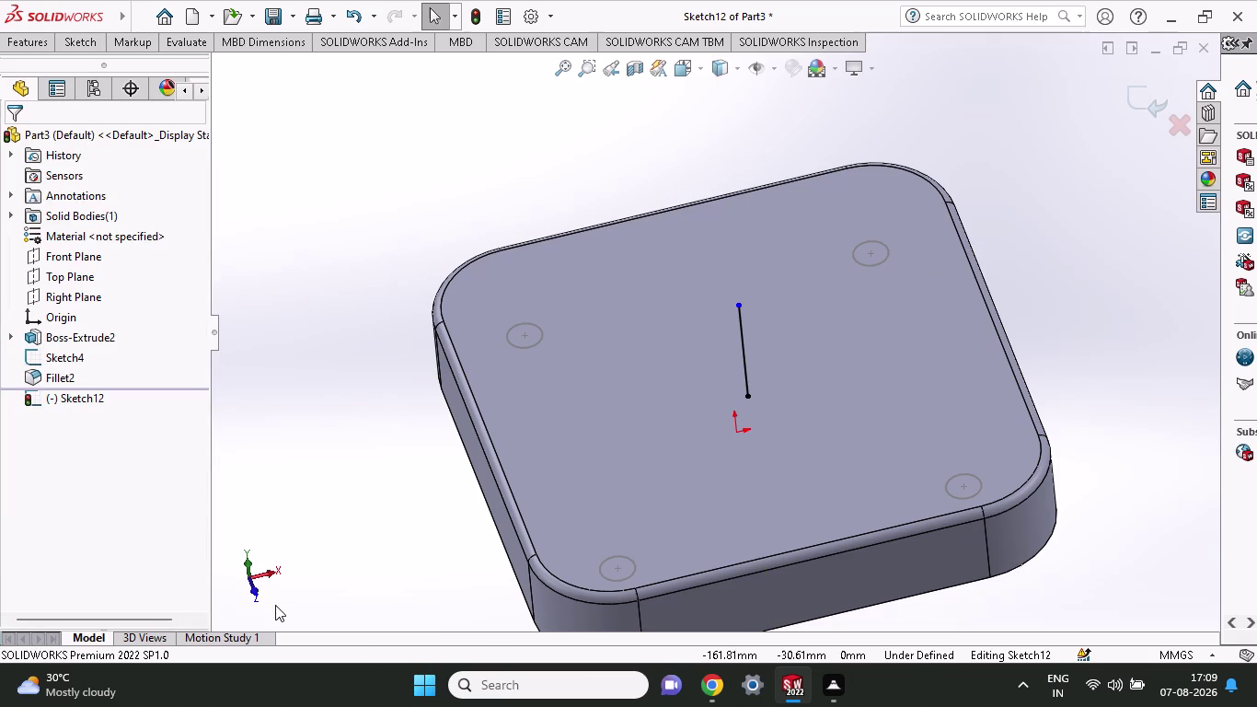
key(ctrl+z)
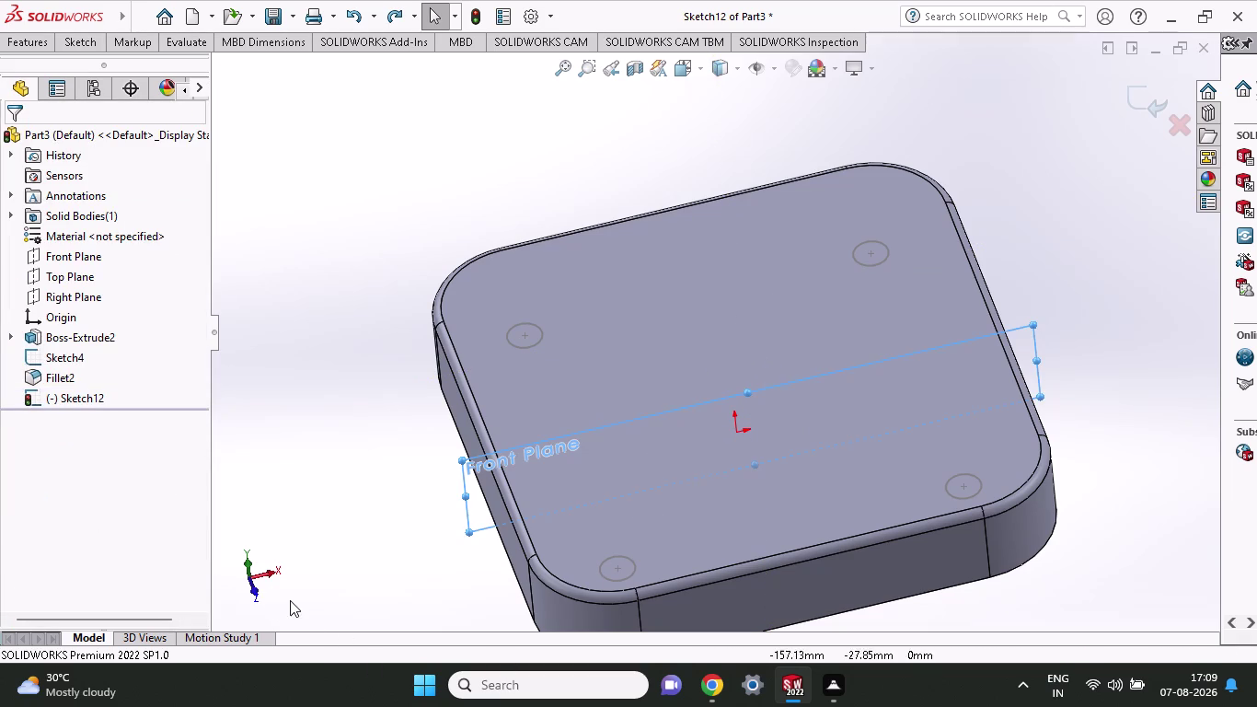
Check the Top and Bottom views, then settle on the Front view of the sketch plane.
click(247, 563)
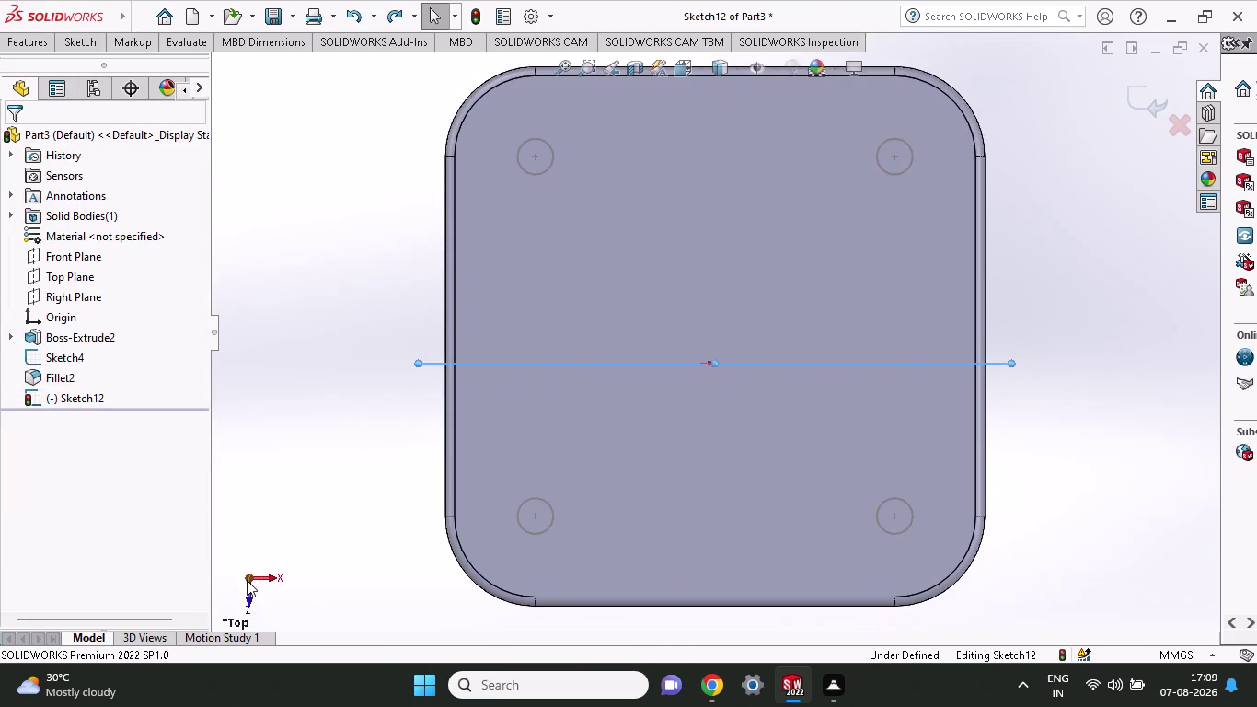
click(247, 579)
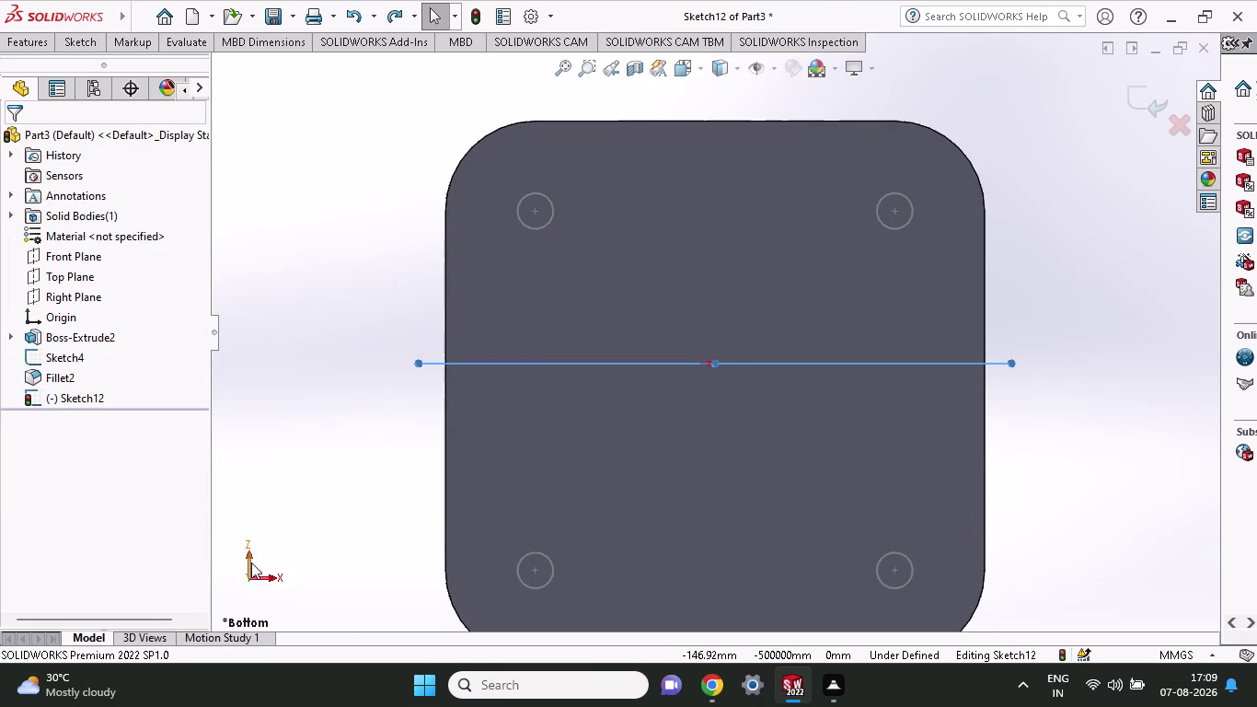
click(251, 562)
scroll(down, 3)
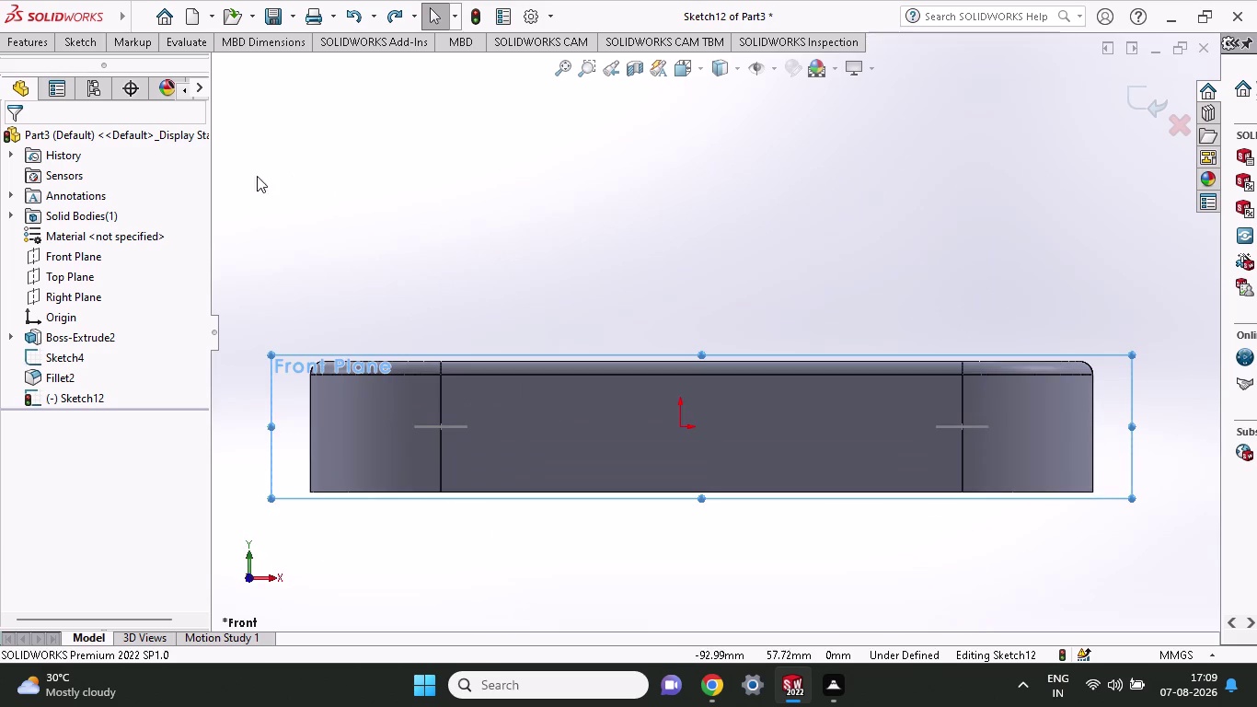
click(58, 43)
Draw a tall line up from the plate's top centre, a line right, and a short drop line.
click(112, 65)
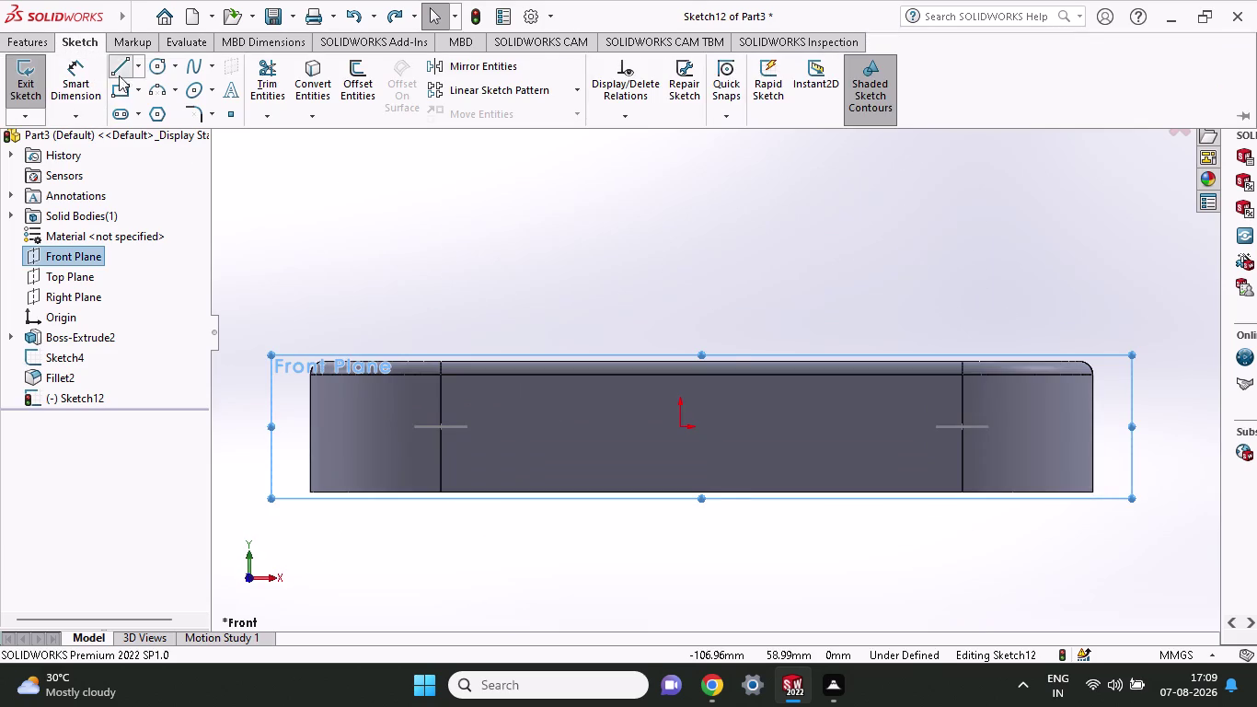
click(701, 360)
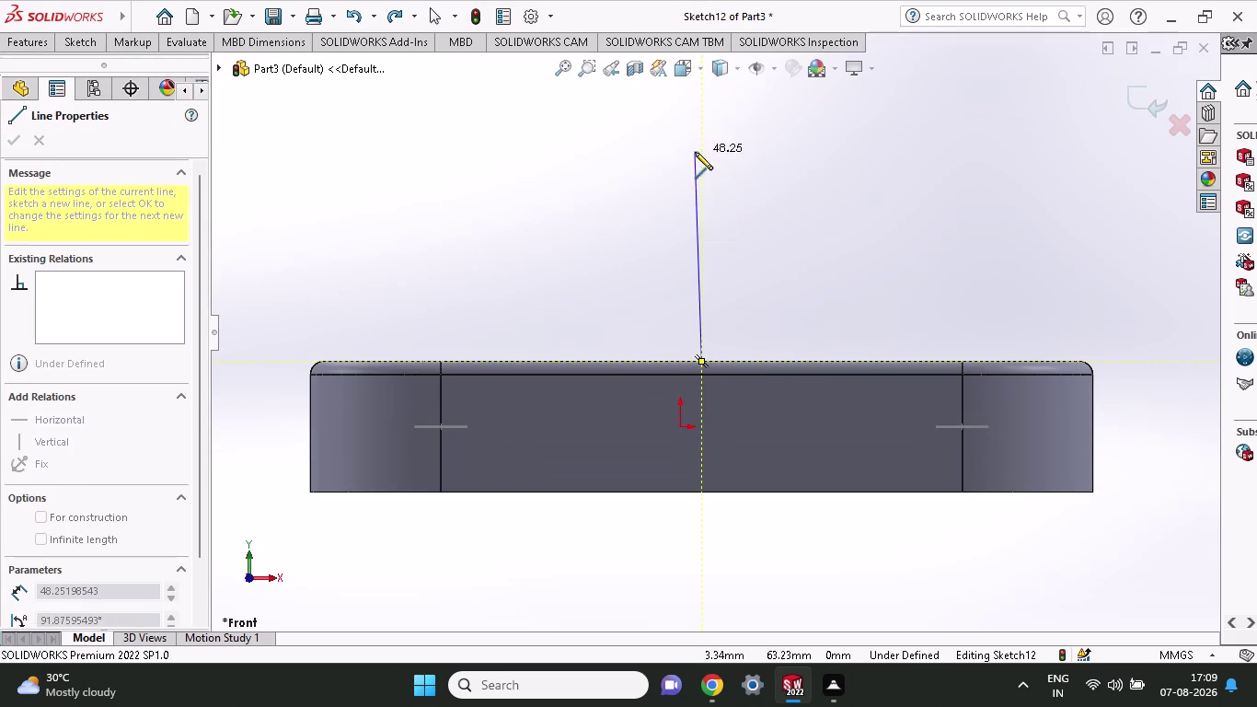
click(700, 105)
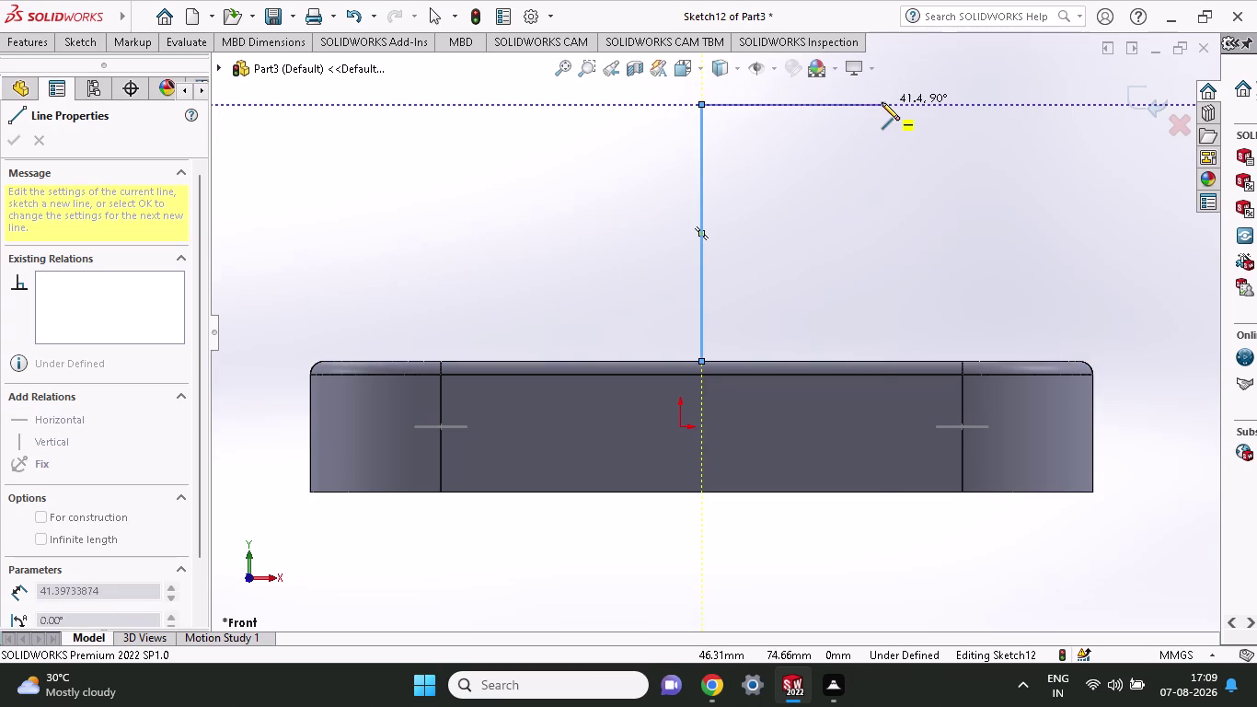
click(882, 102)
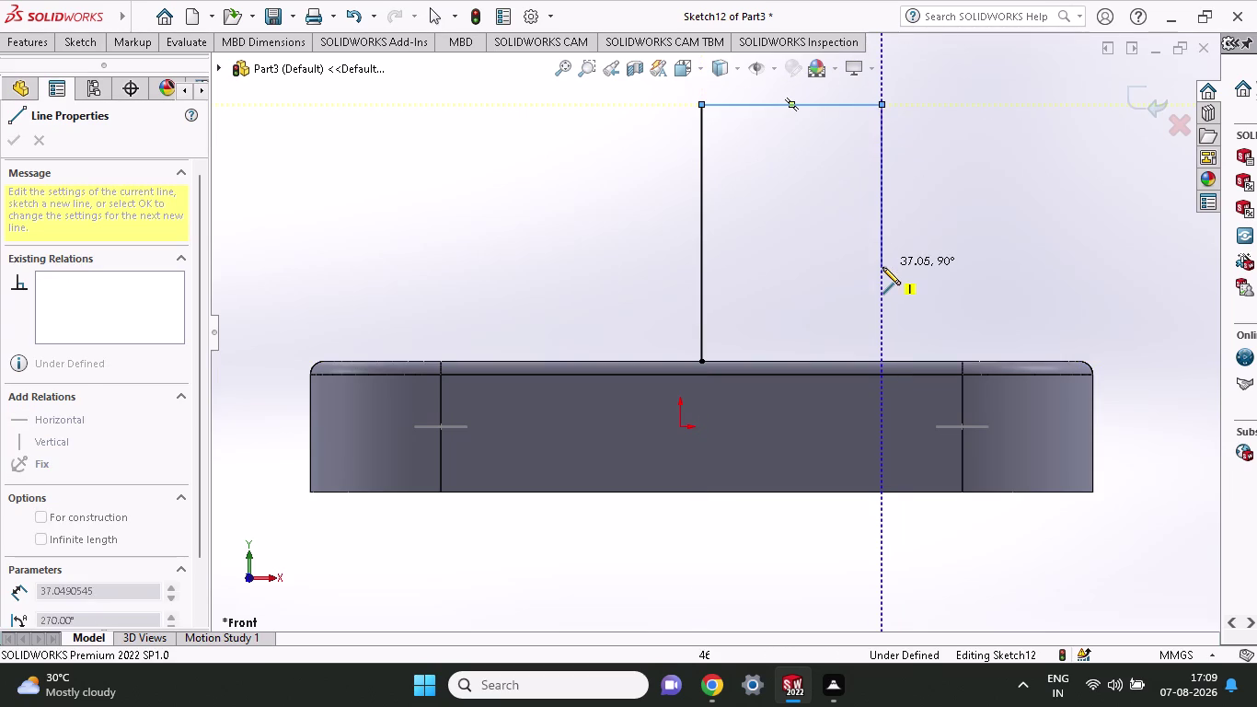
click(882, 267)
key(Escape)
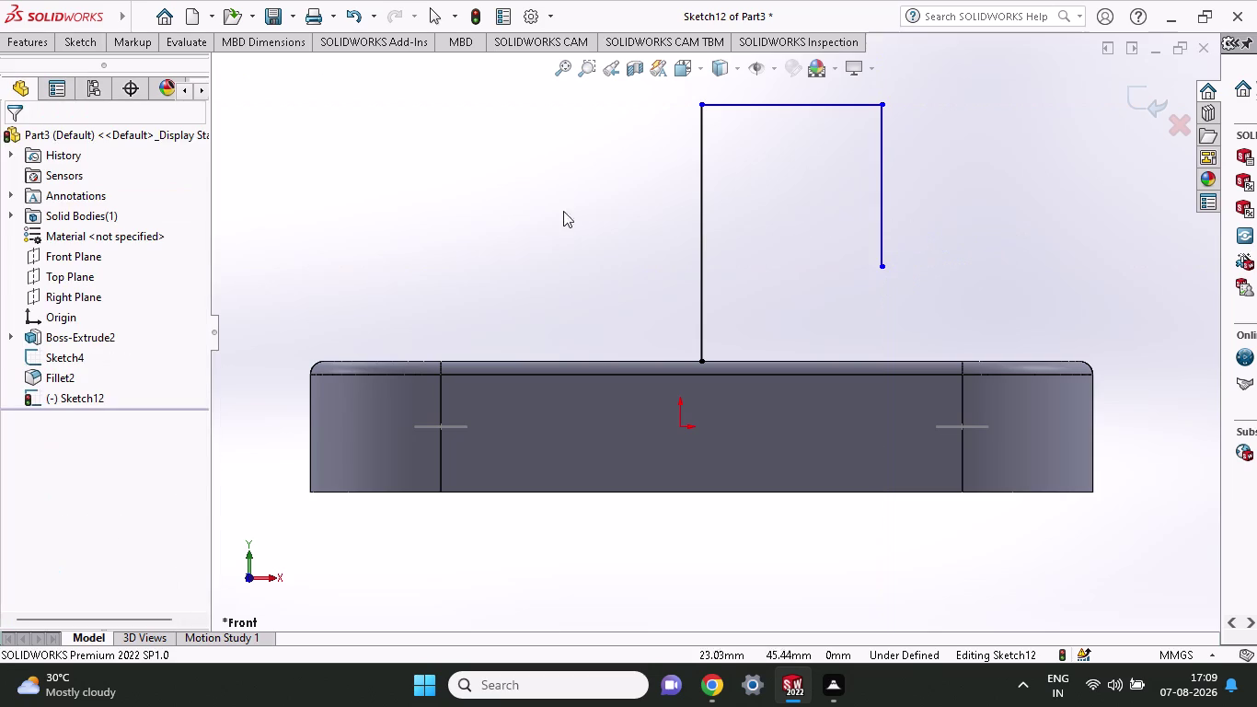
click(63, 38)
Dimension the tall vertical line at 100 mm.
double_click(61, 86)
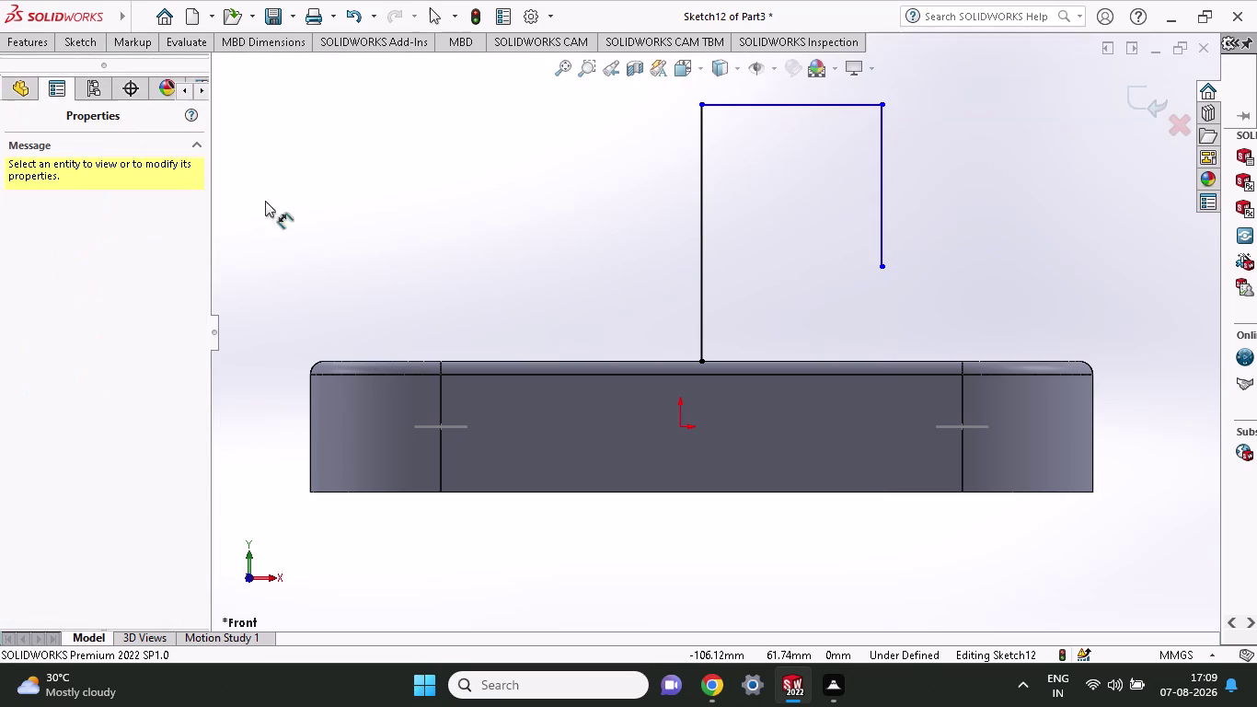
click(697, 358)
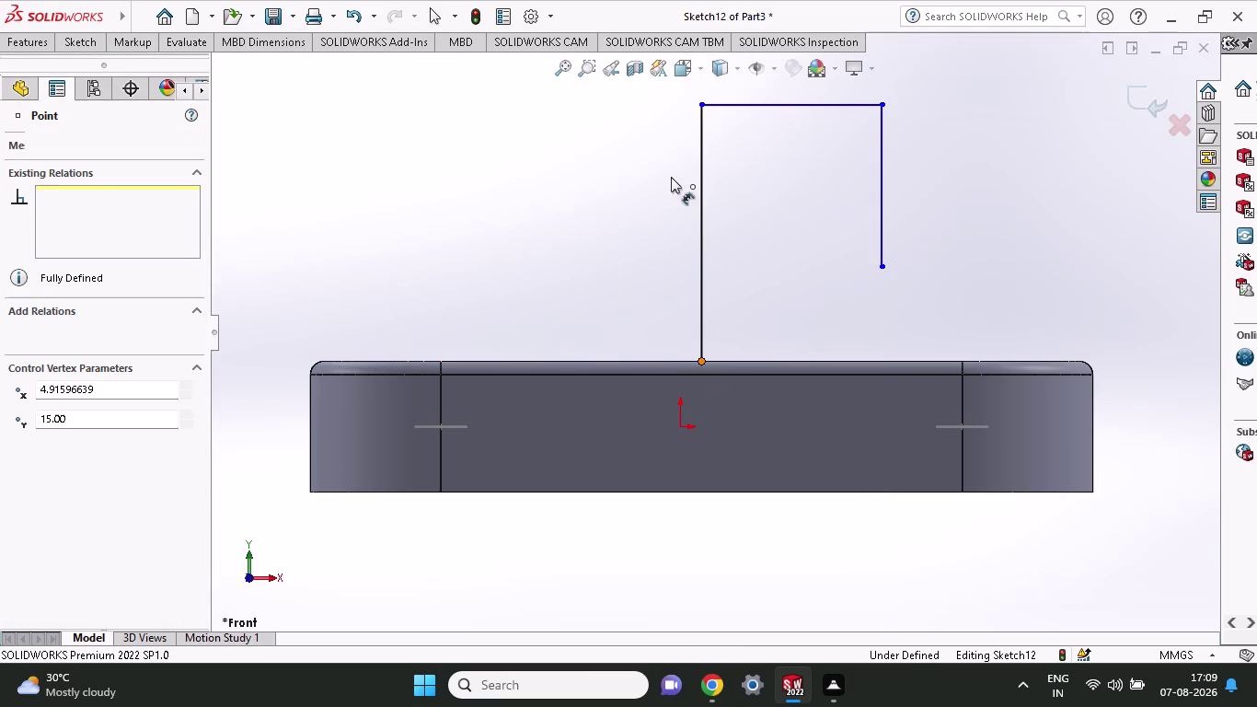
click(701, 106)
click(516, 151)
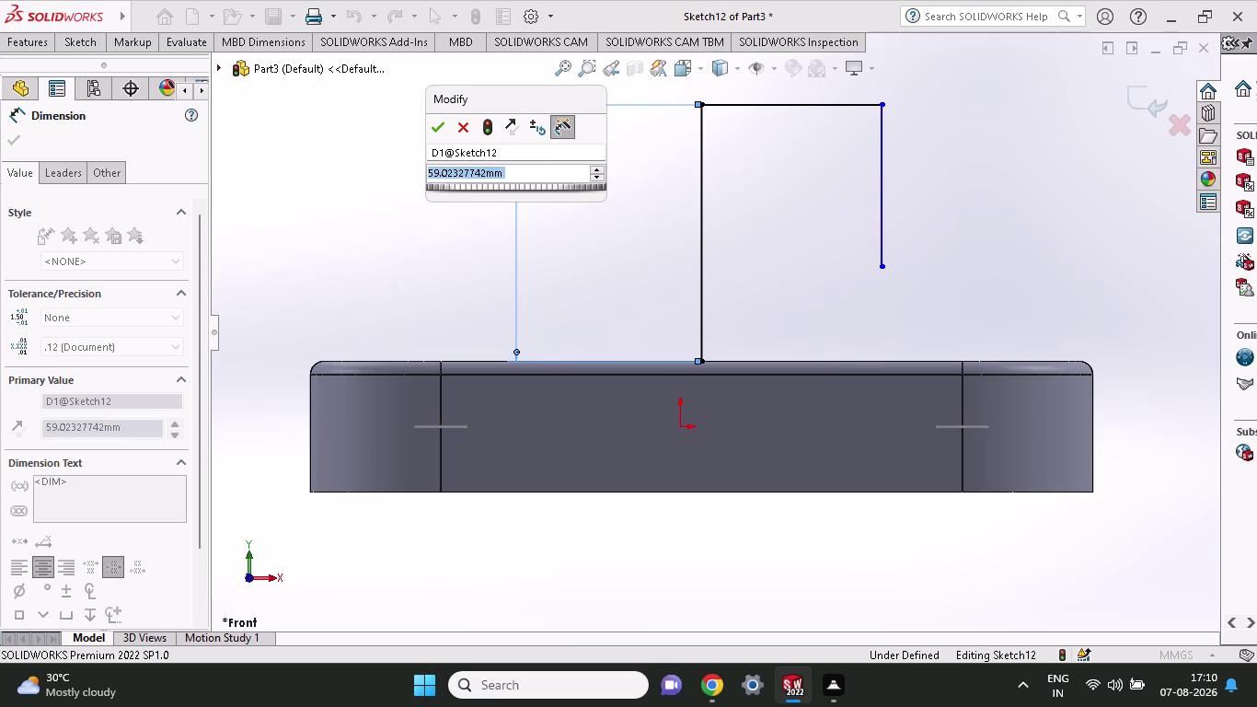
key(1)
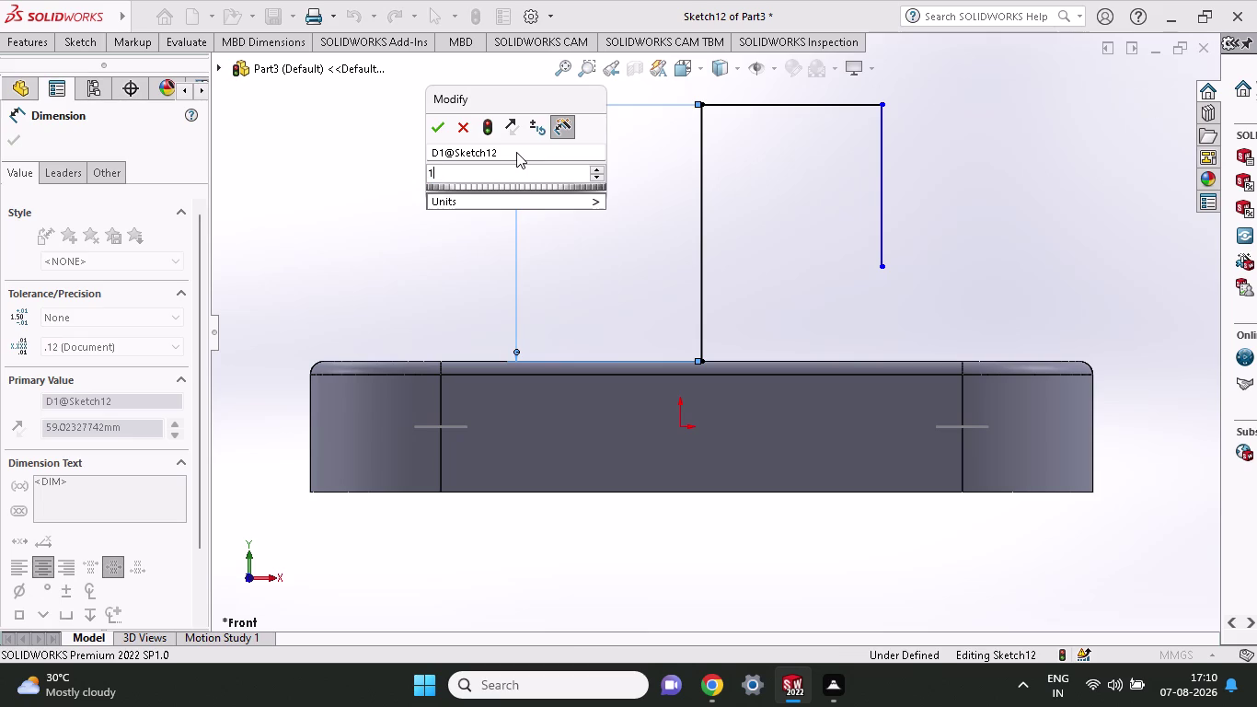
key(0)
key(0)
key(Return)
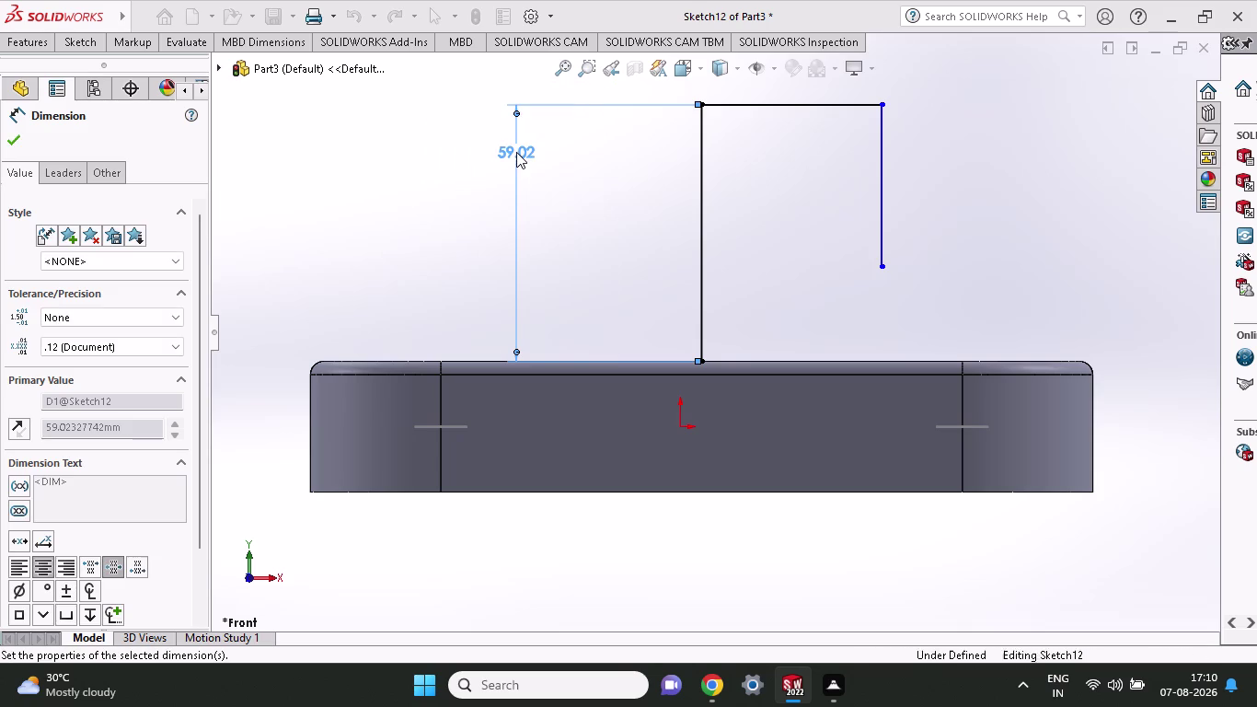
Dimension the top horizontal line as 92/2, giving 46 mm.
scroll(down, 3)
scroll(down, 3)
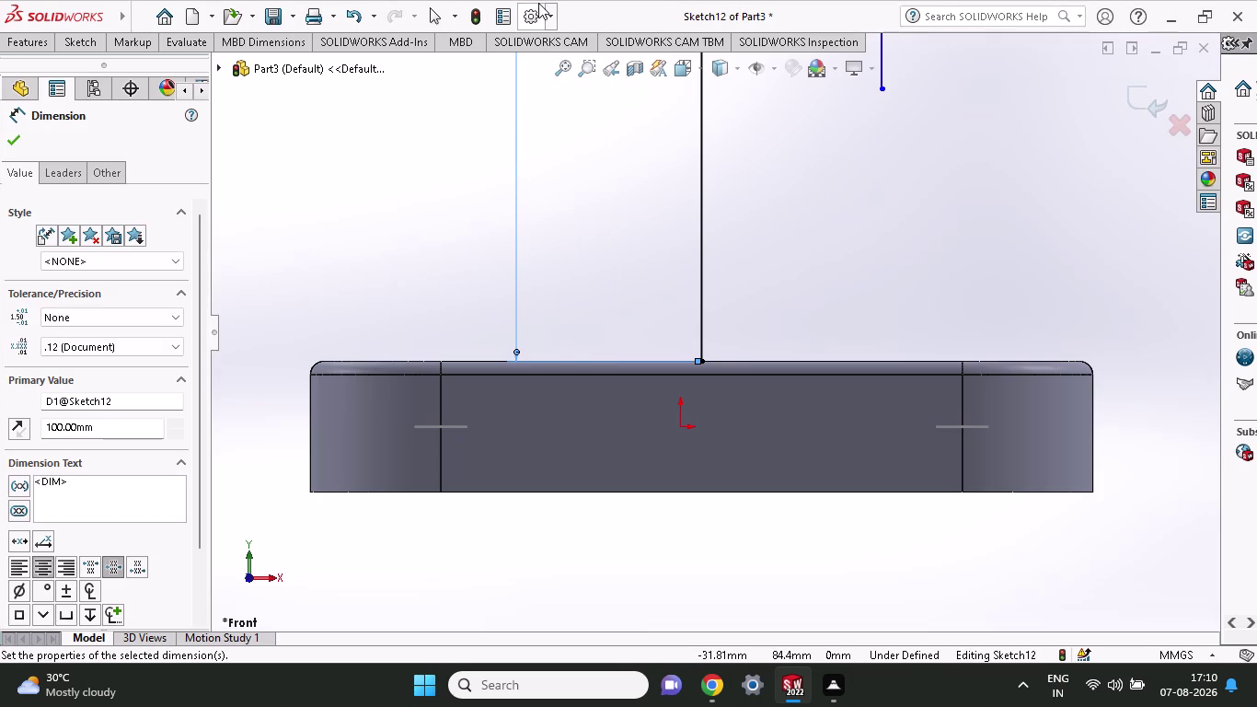
scroll(down, 3)
scroll(up, 3)
scroll(down, 3)
scroll(up, 3)
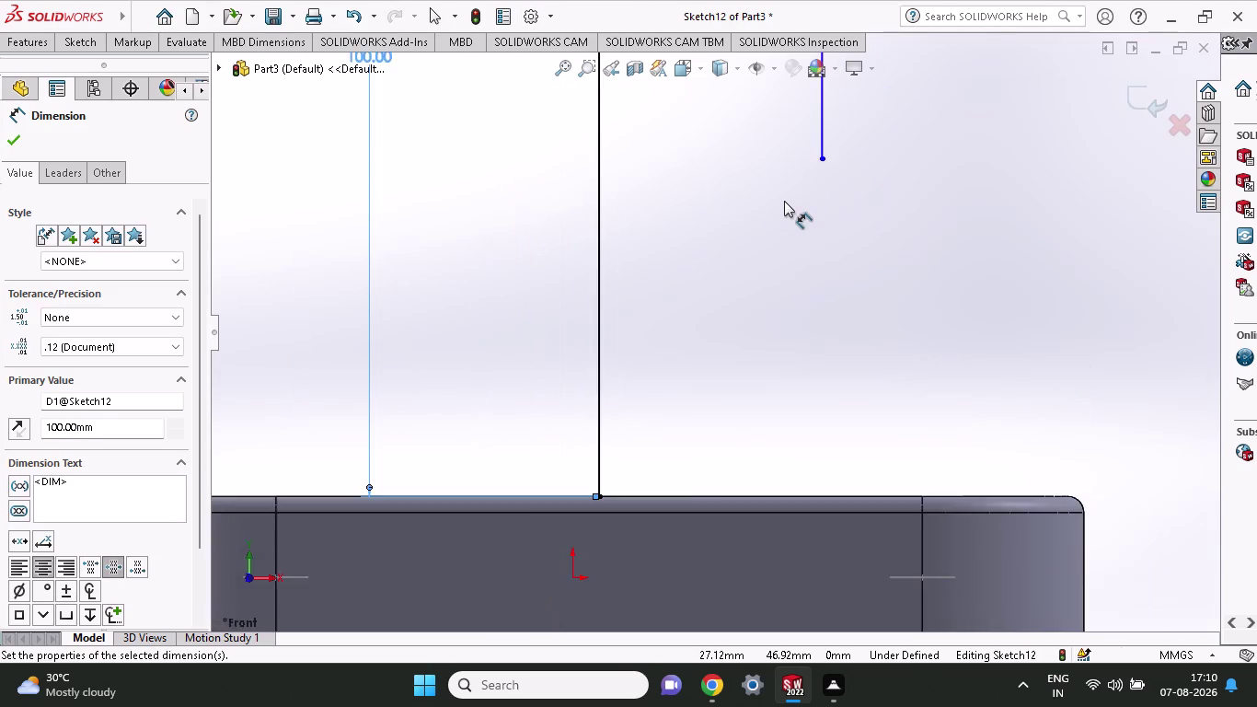
scroll(up, 3)
click(670, 183)
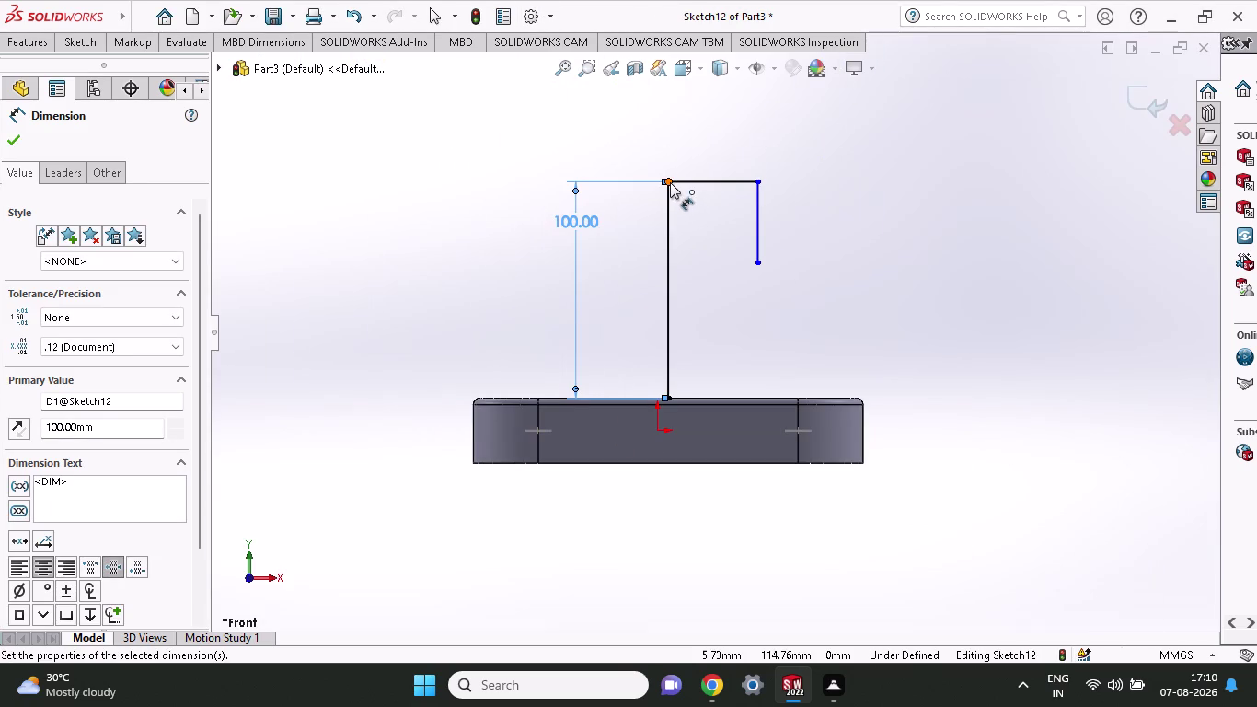
click(758, 178)
click(756, 117)
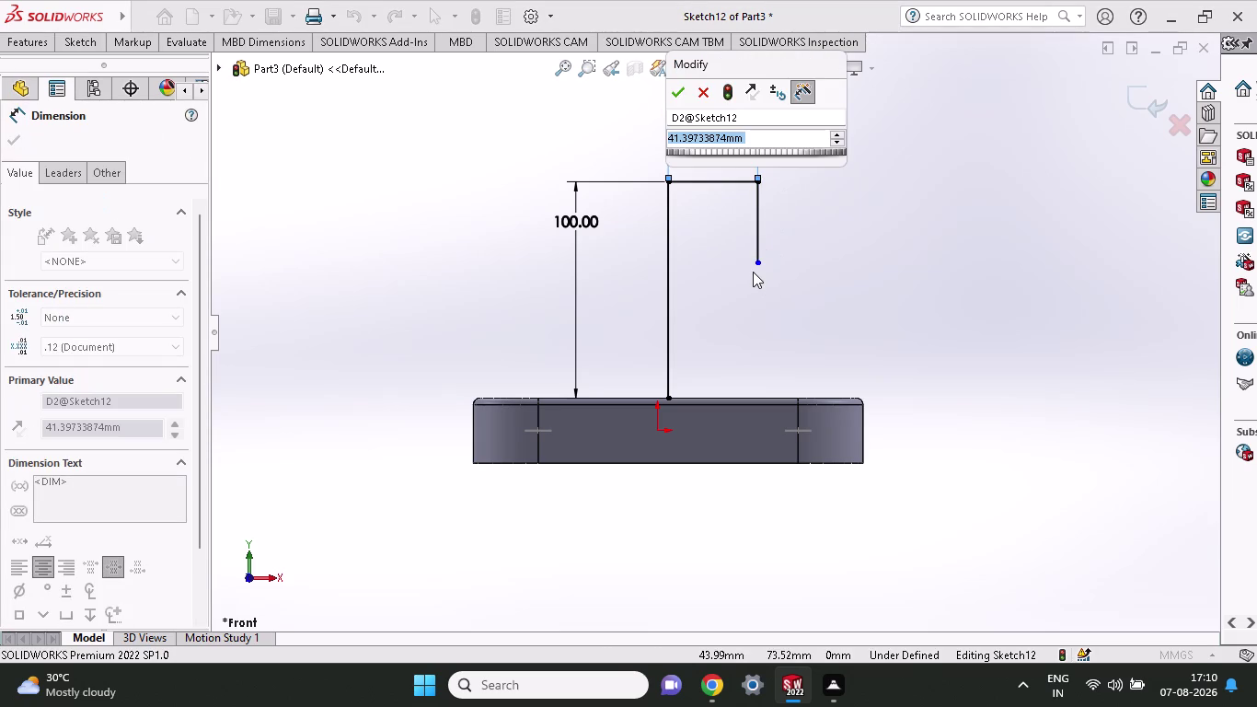
text(9)
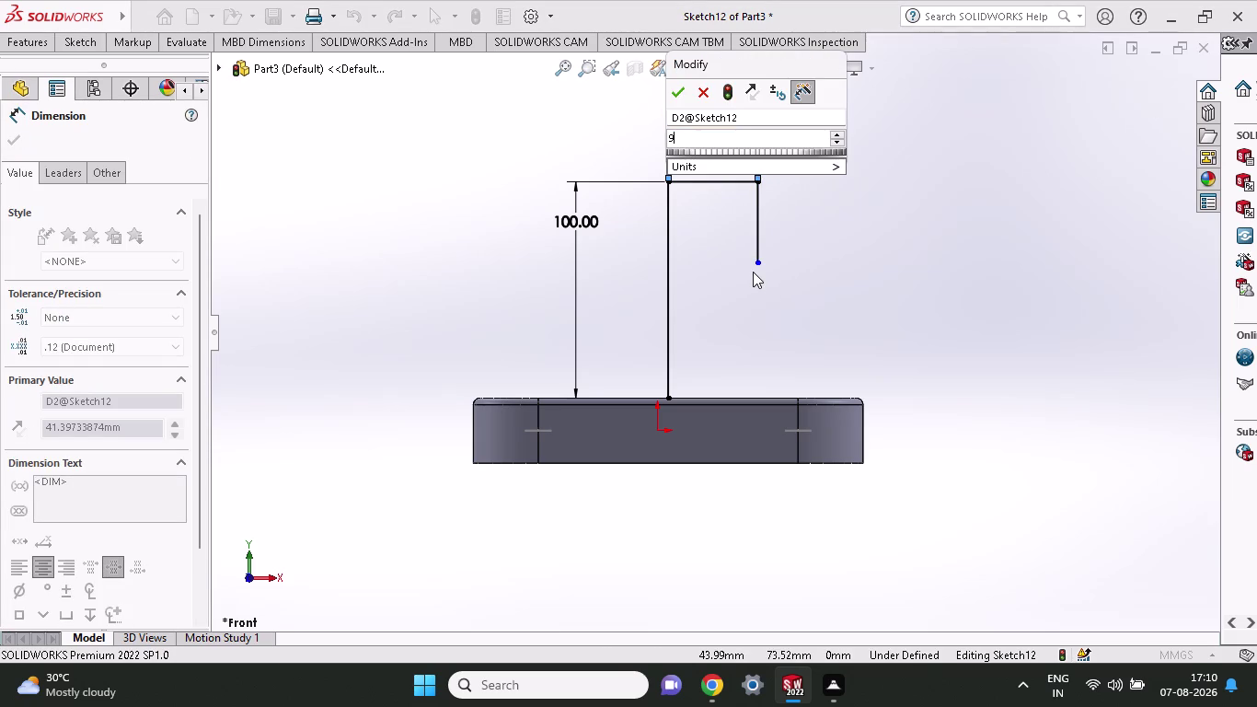
text(2)
text(\2)
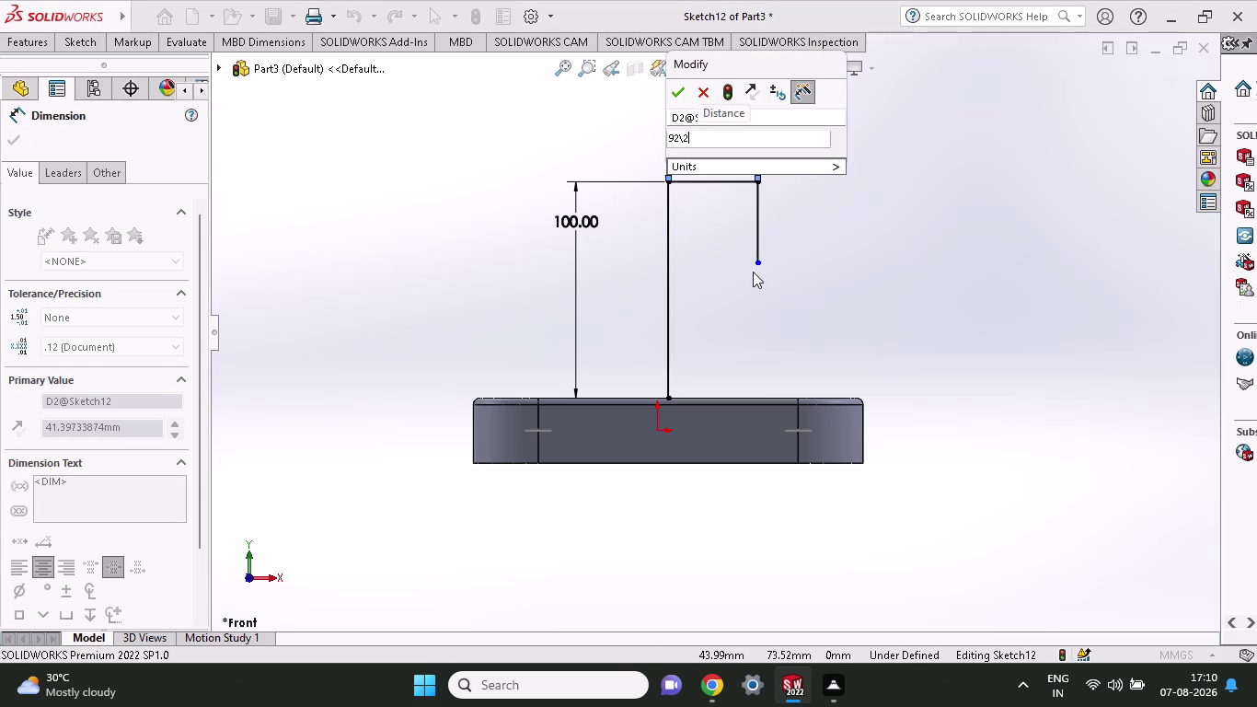
key(Return)
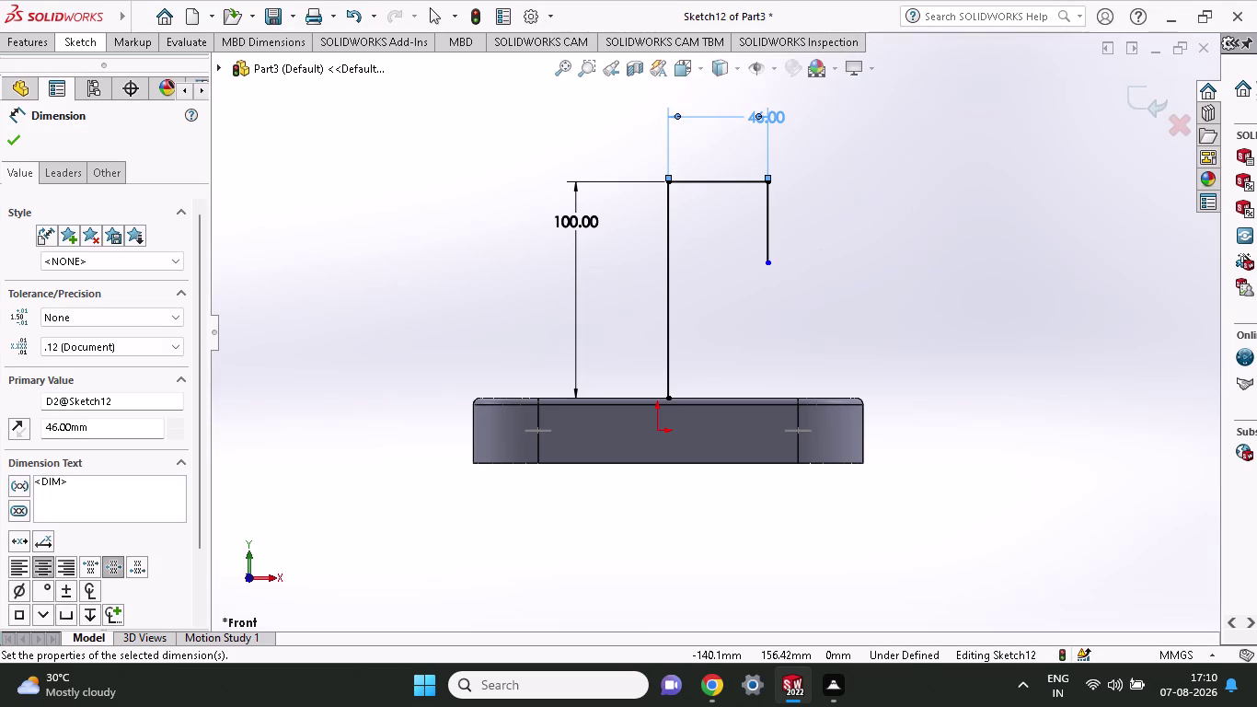
click(85, 44)
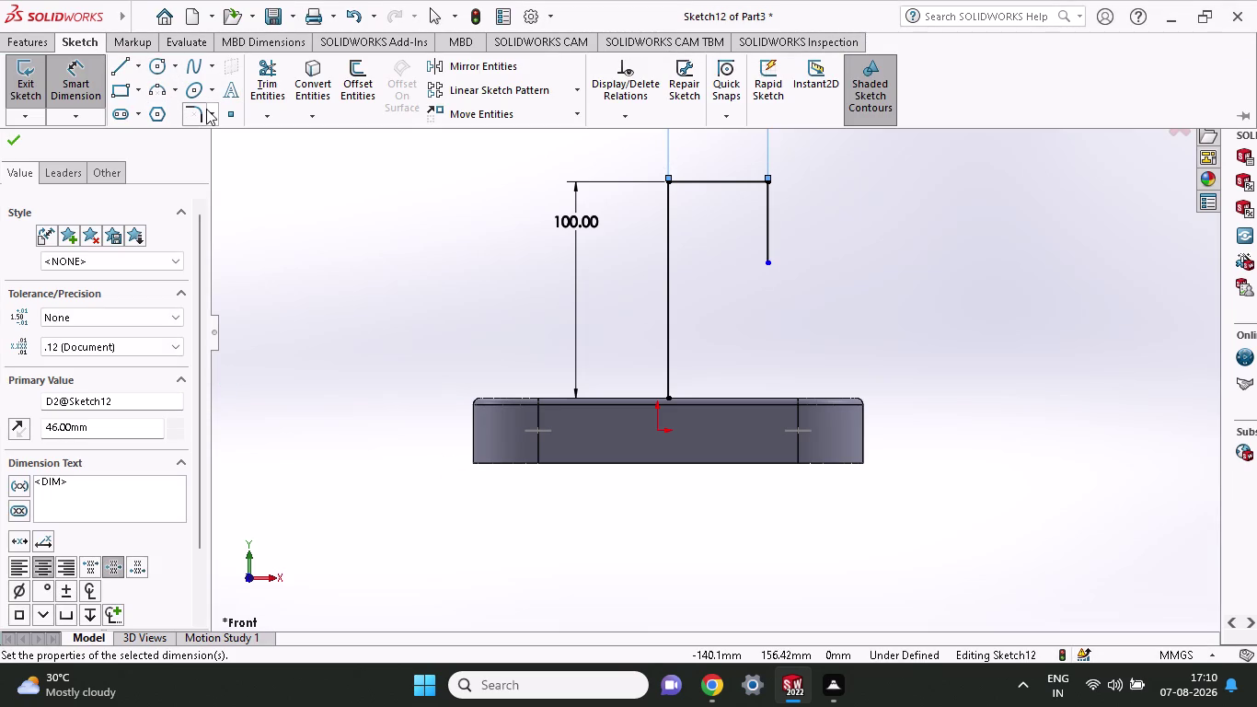
Fillet the sketch's top-right corner with a 25 mm radius.
click(202, 109)
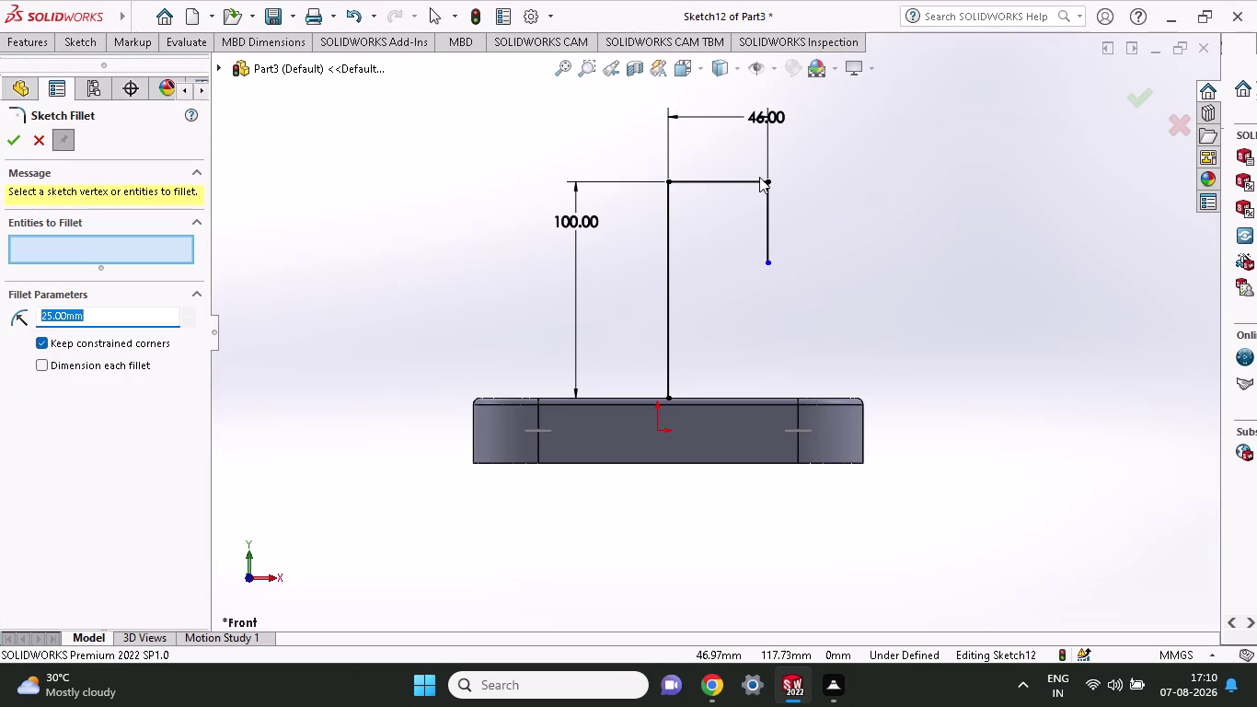
click(765, 178)
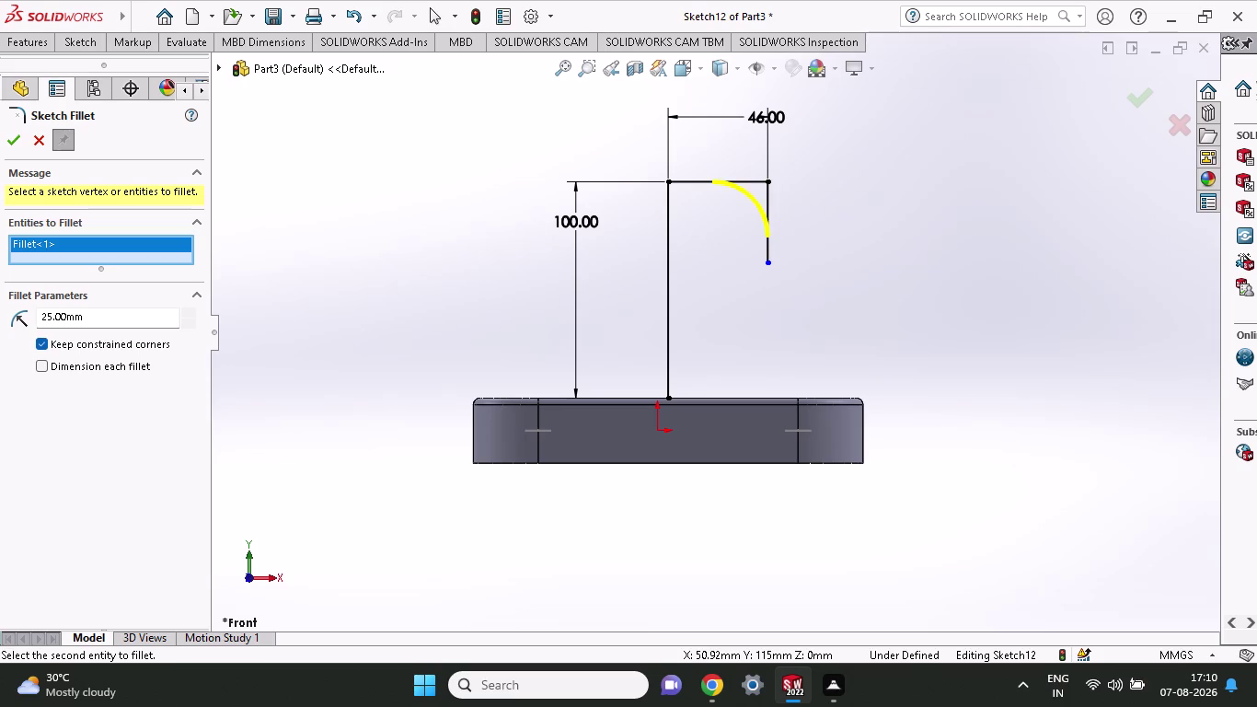
click(19, 146)
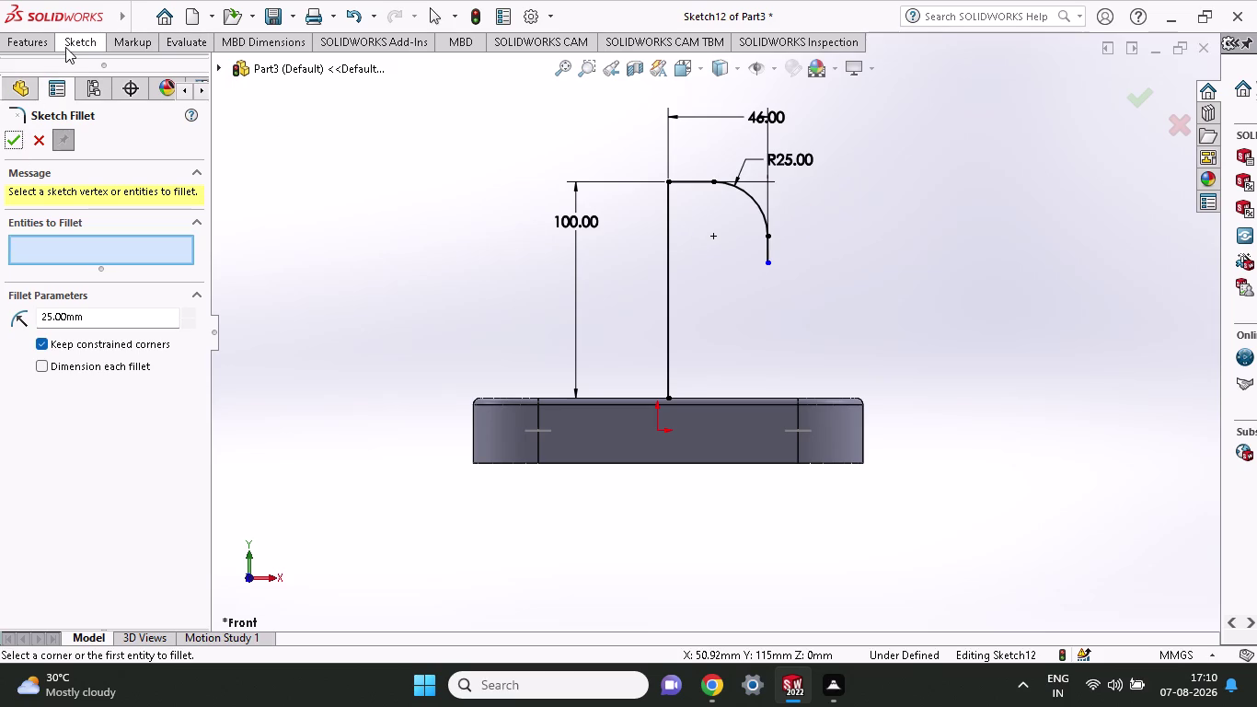
click(66, 47)
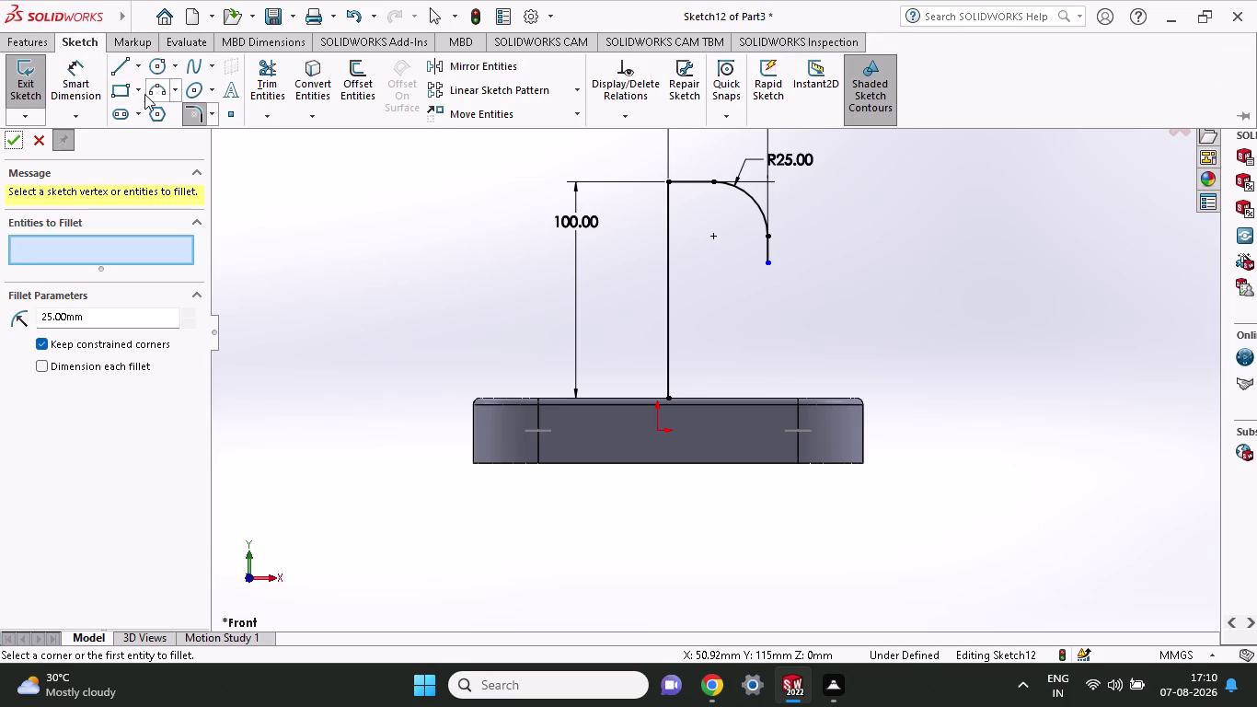
click(156, 94)
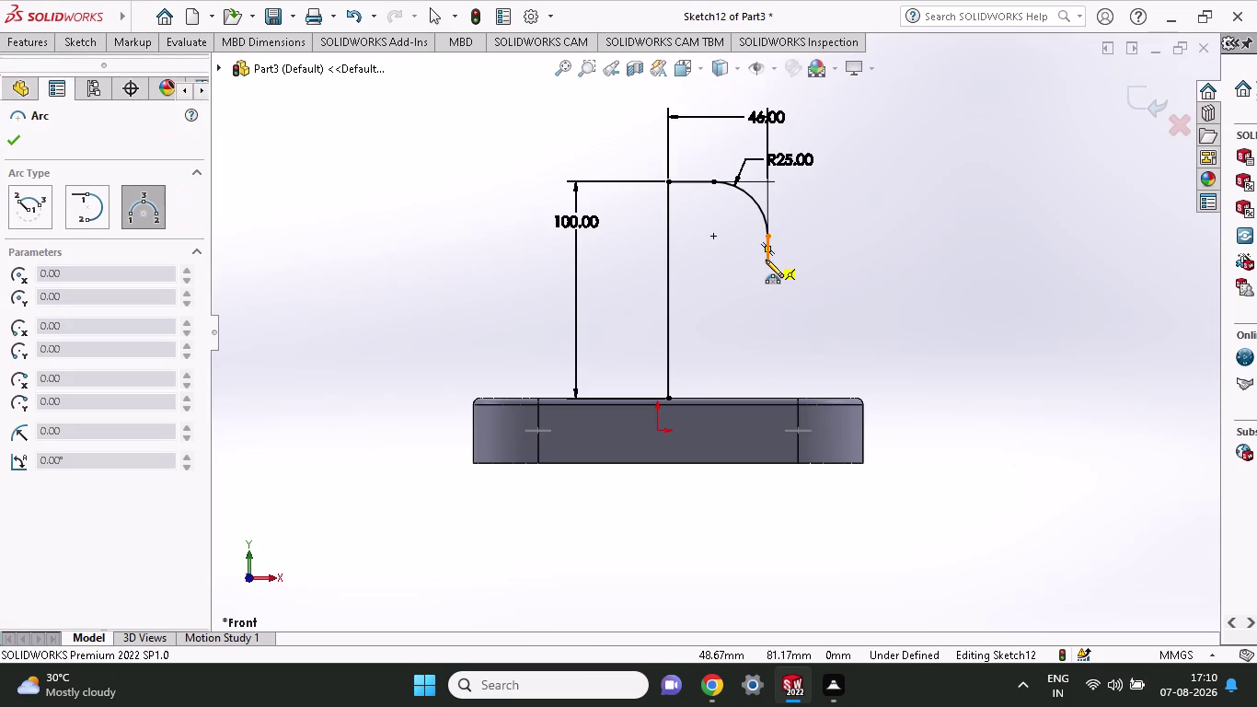
Draw a three-point arc from the drop line to the plate's top edge, radius 35 mm.
click(765, 260)
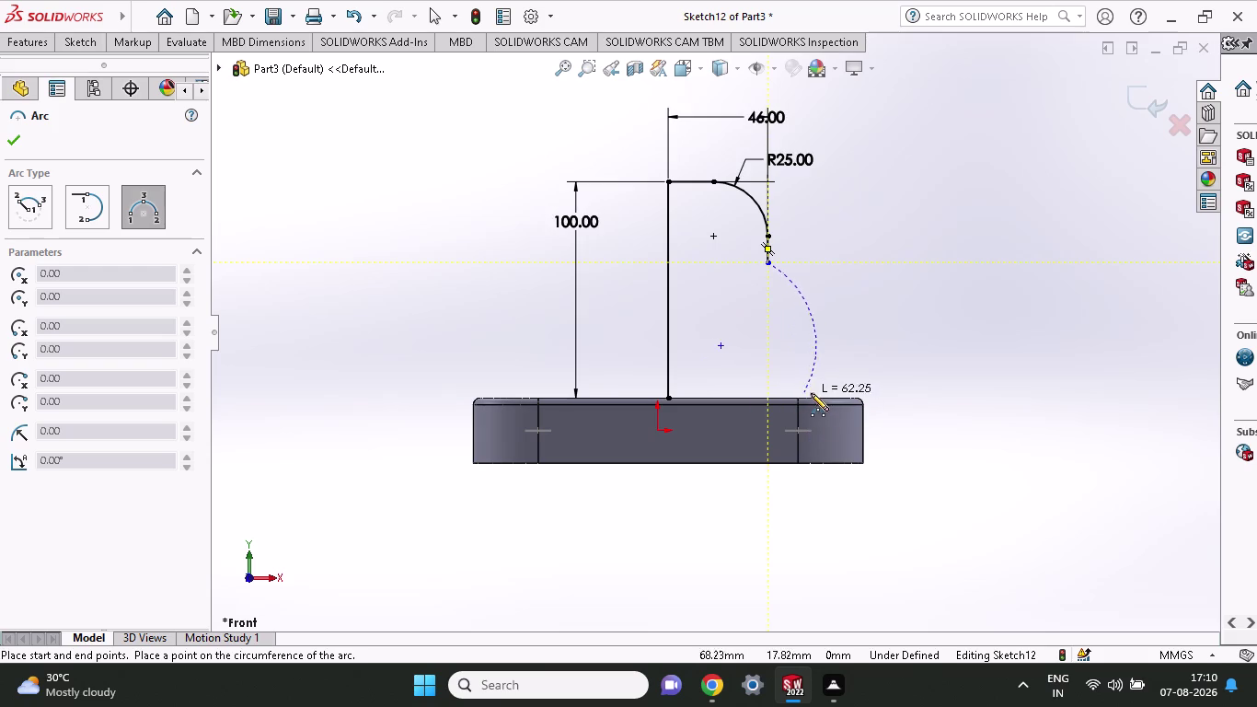
click(822, 394)
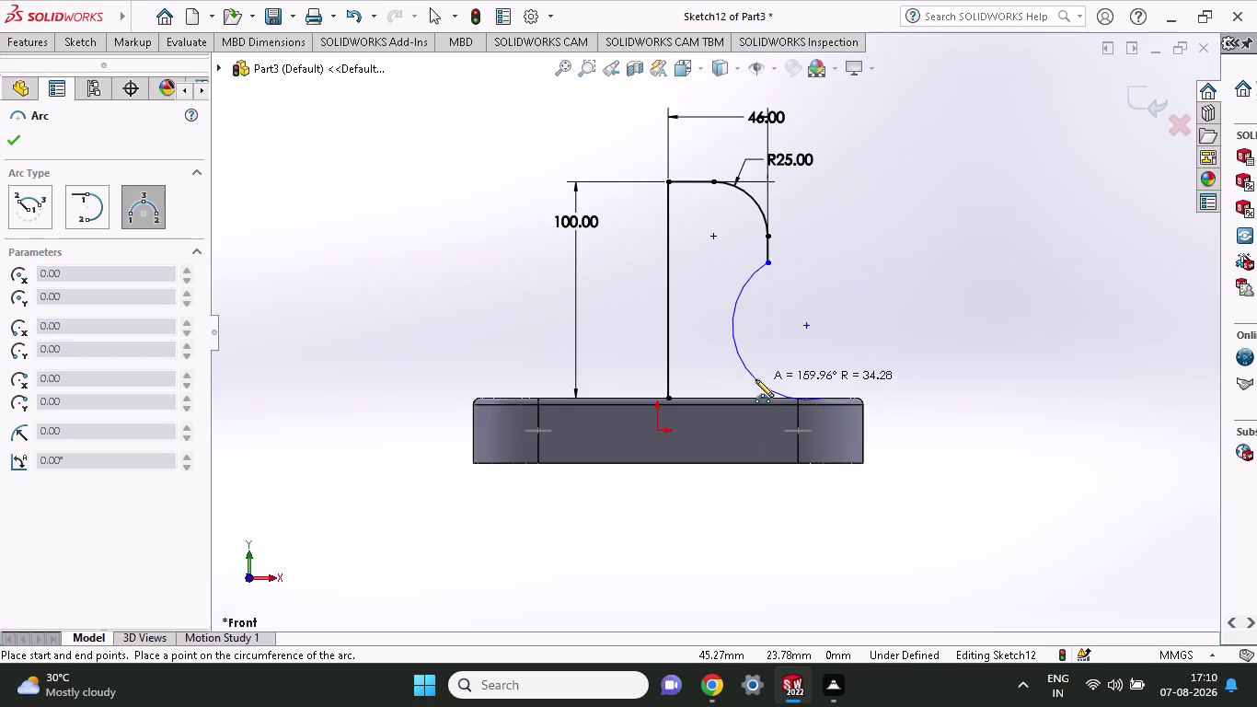
click(756, 379)
scroll(down, 3)
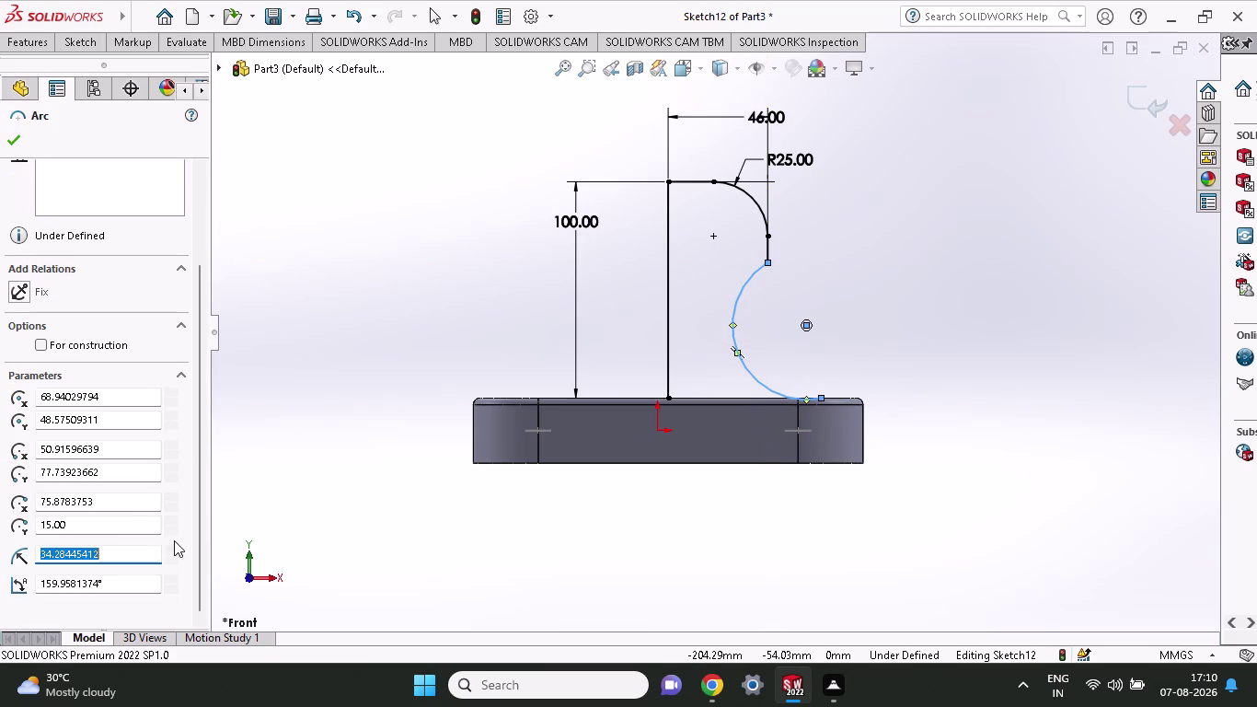
drag(121, 553, 0, 556)
text(35)
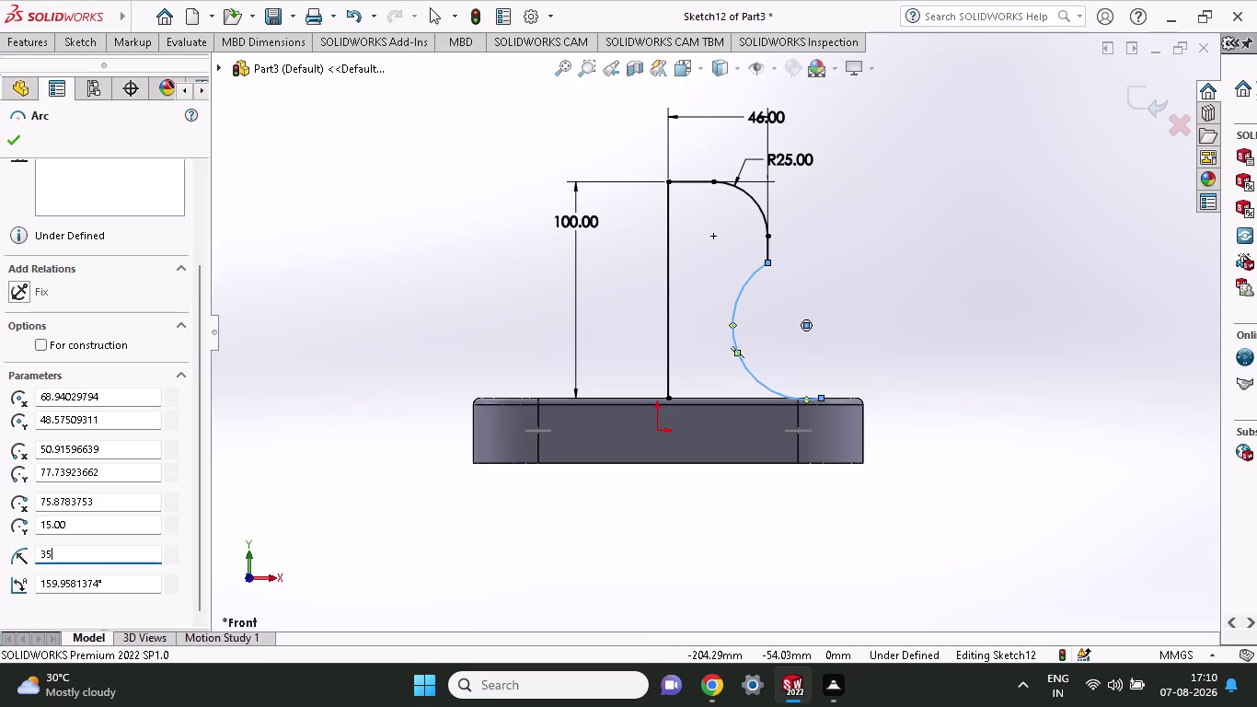
key(Return)
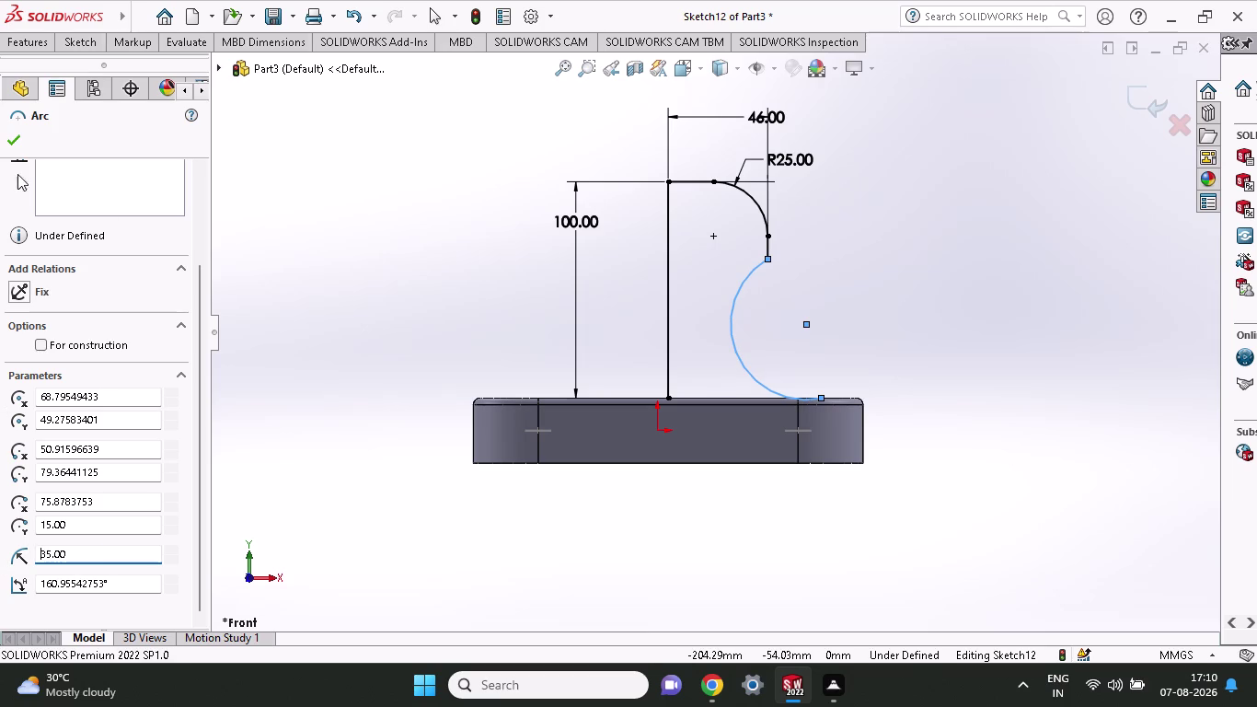
click(16, 136)
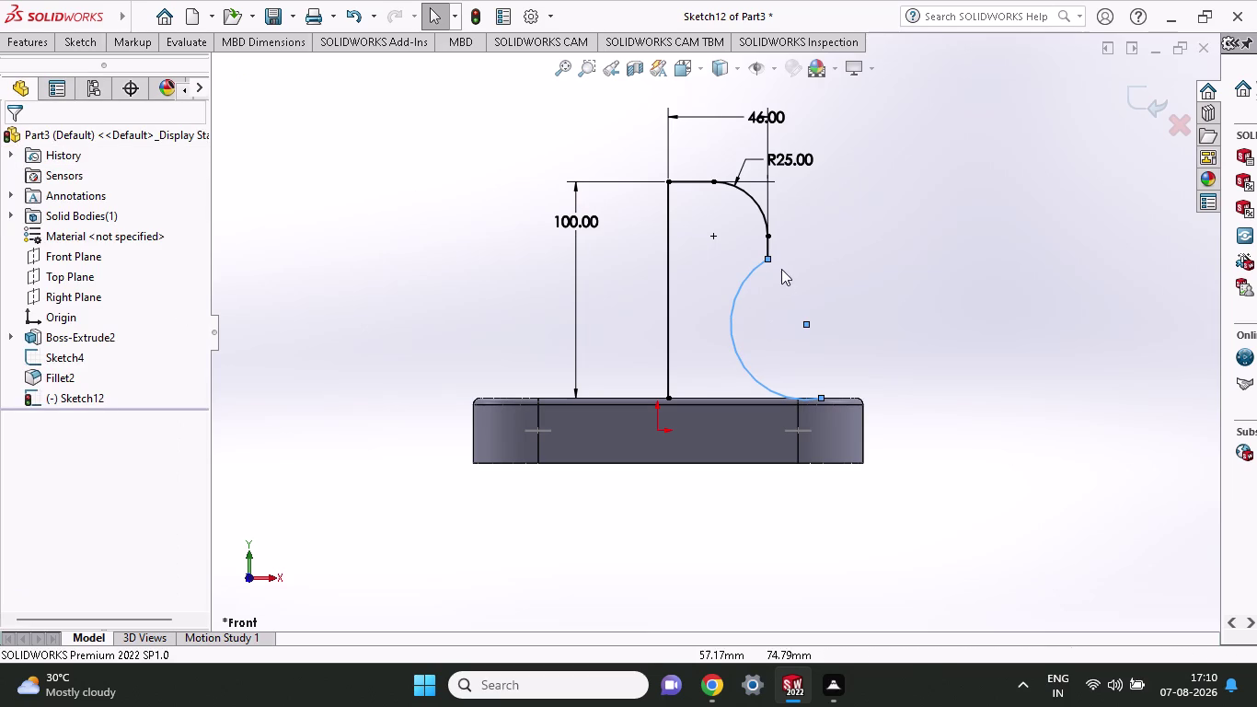
click(732, 319)
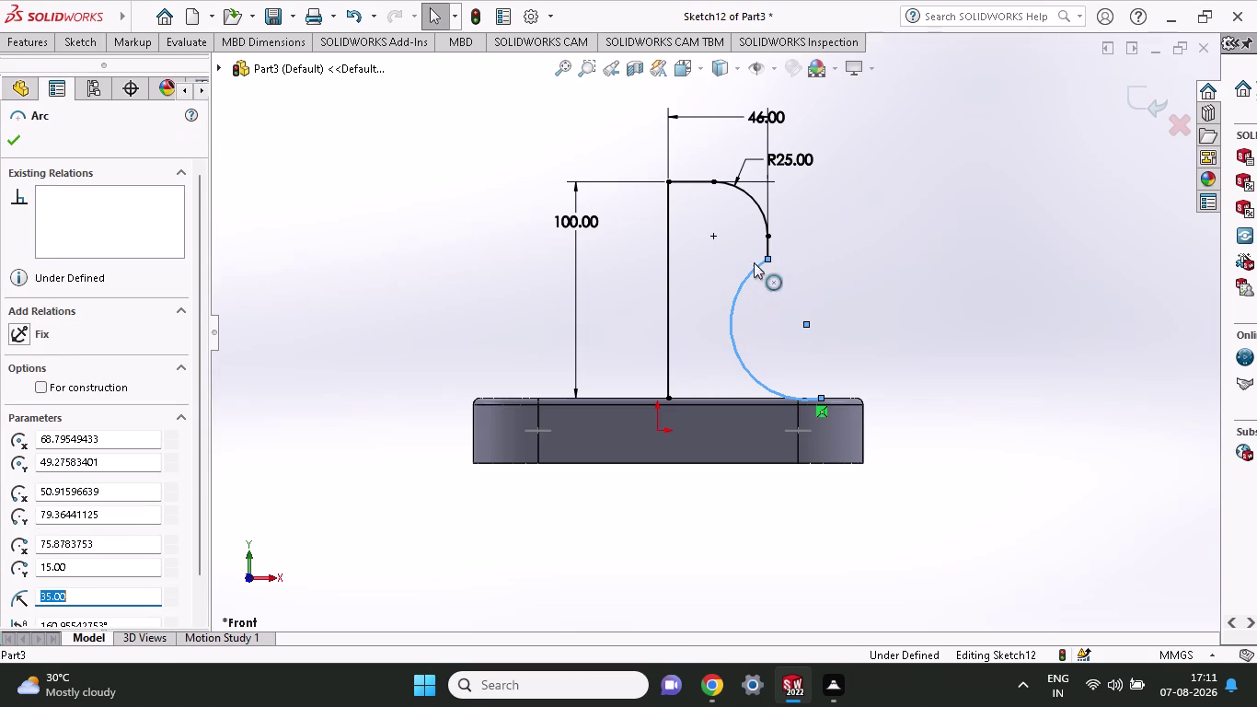
click(763, 244)
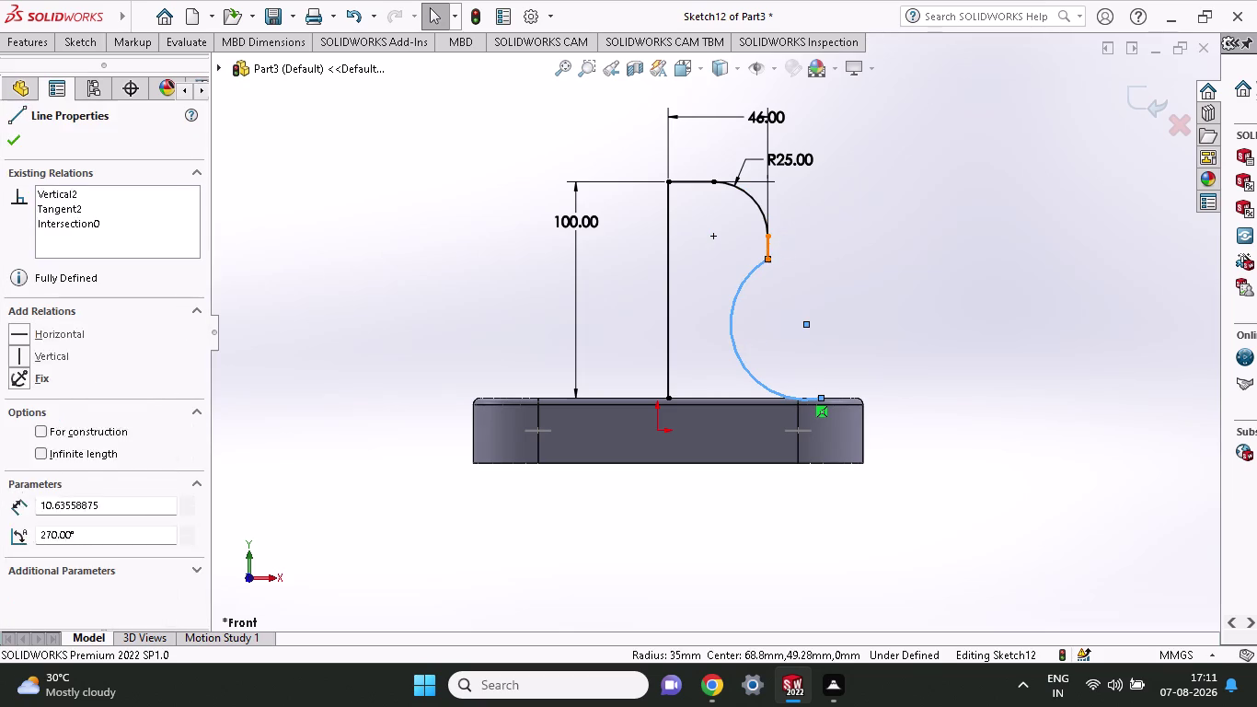
Make the lower arc tangent to the short vertical drop line.
click(55, 438)
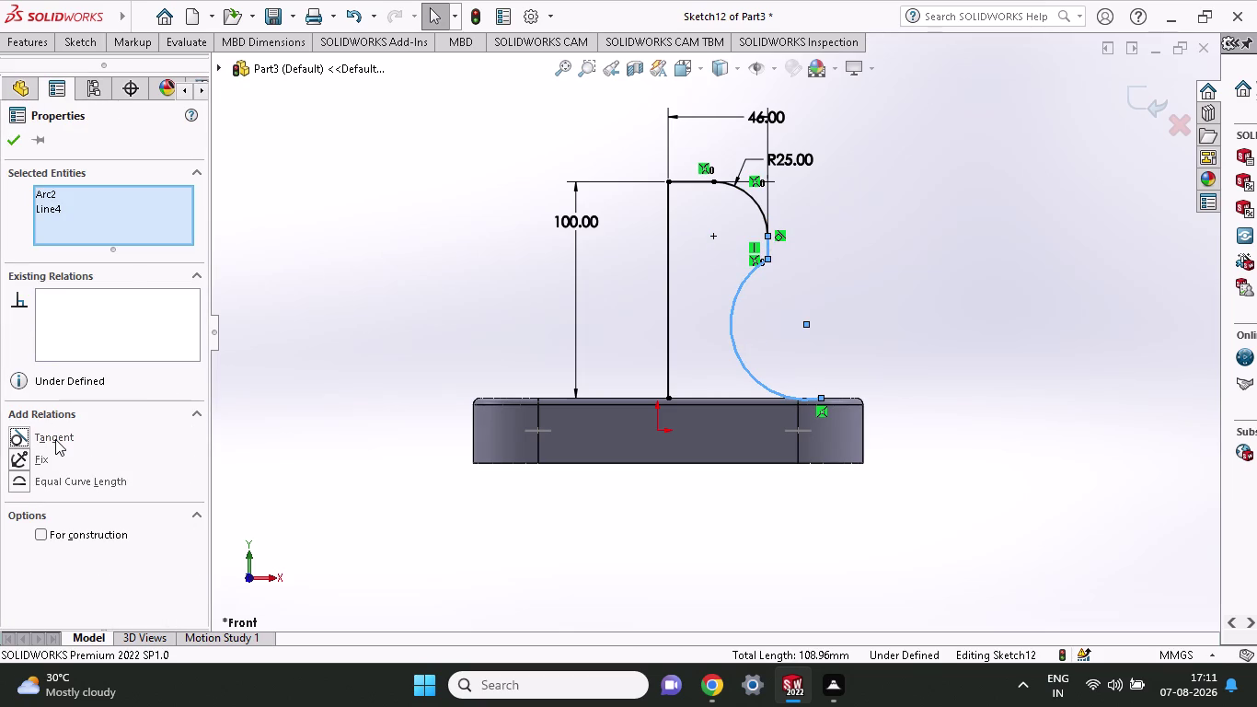
click(840, 396)
click(800, 386)
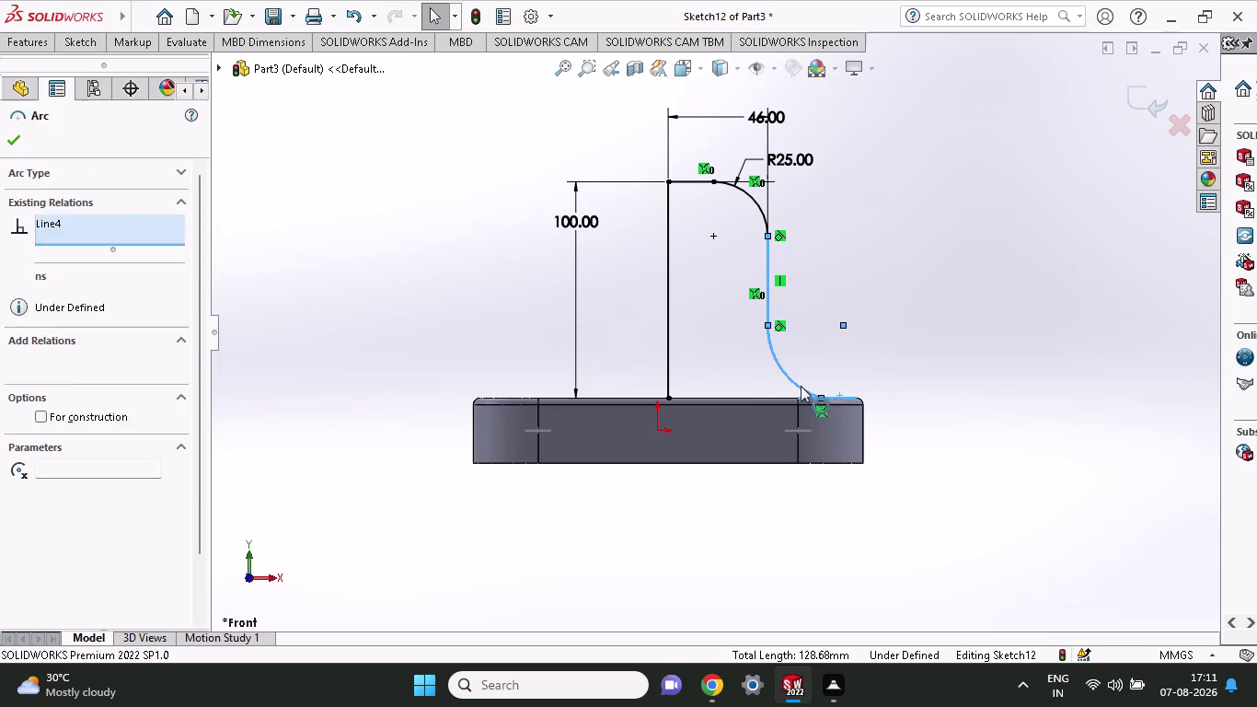
key(Escape)
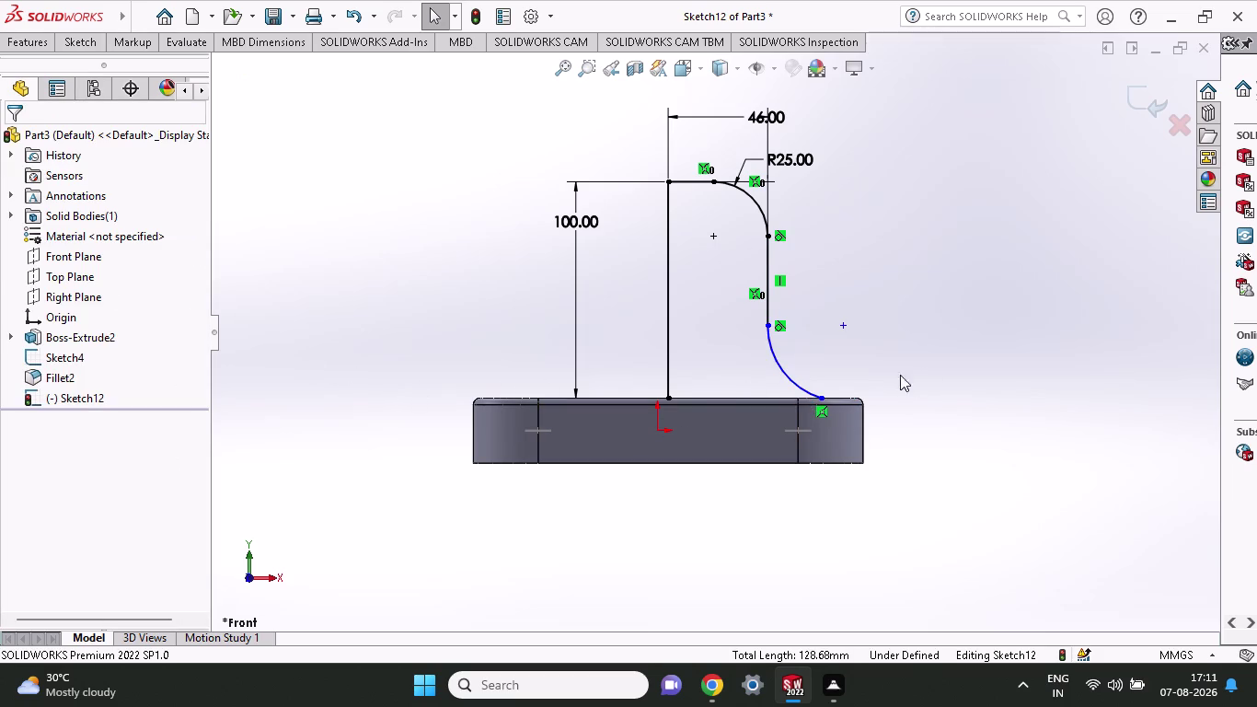
Make the lower arc tangent to the base plate's top edge.
click(834, 398)
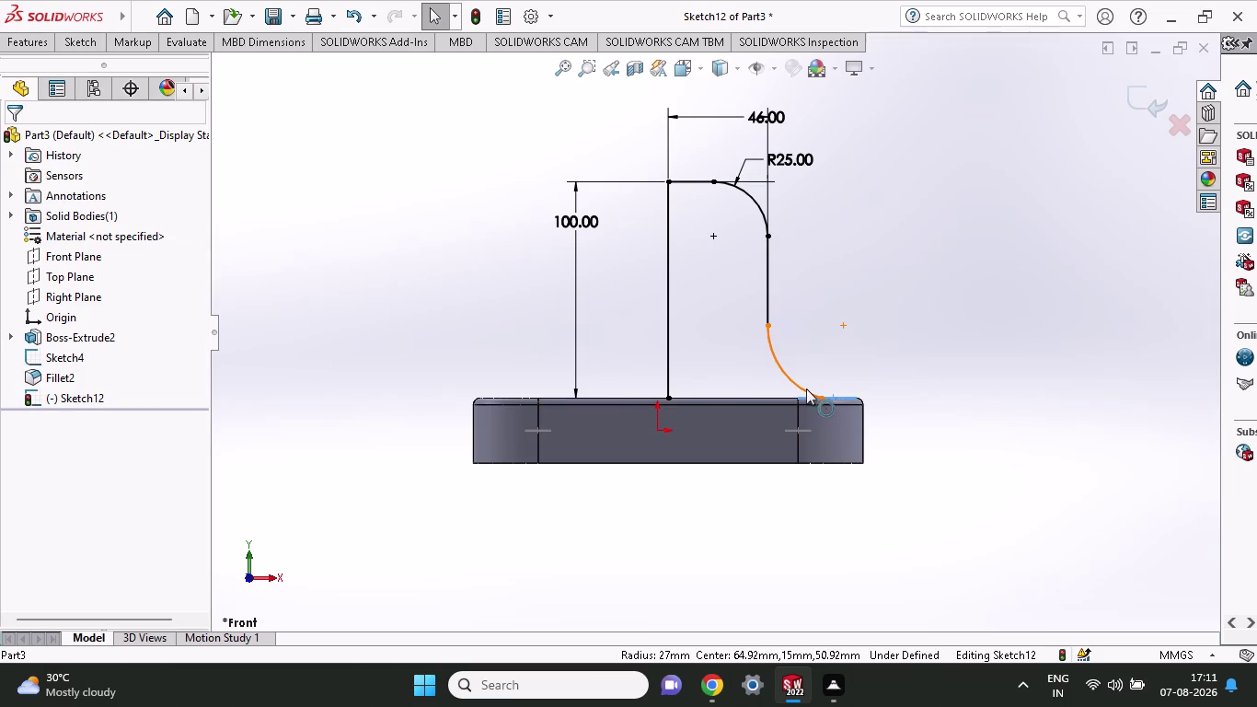
click(804, 387)
click(70, 437)
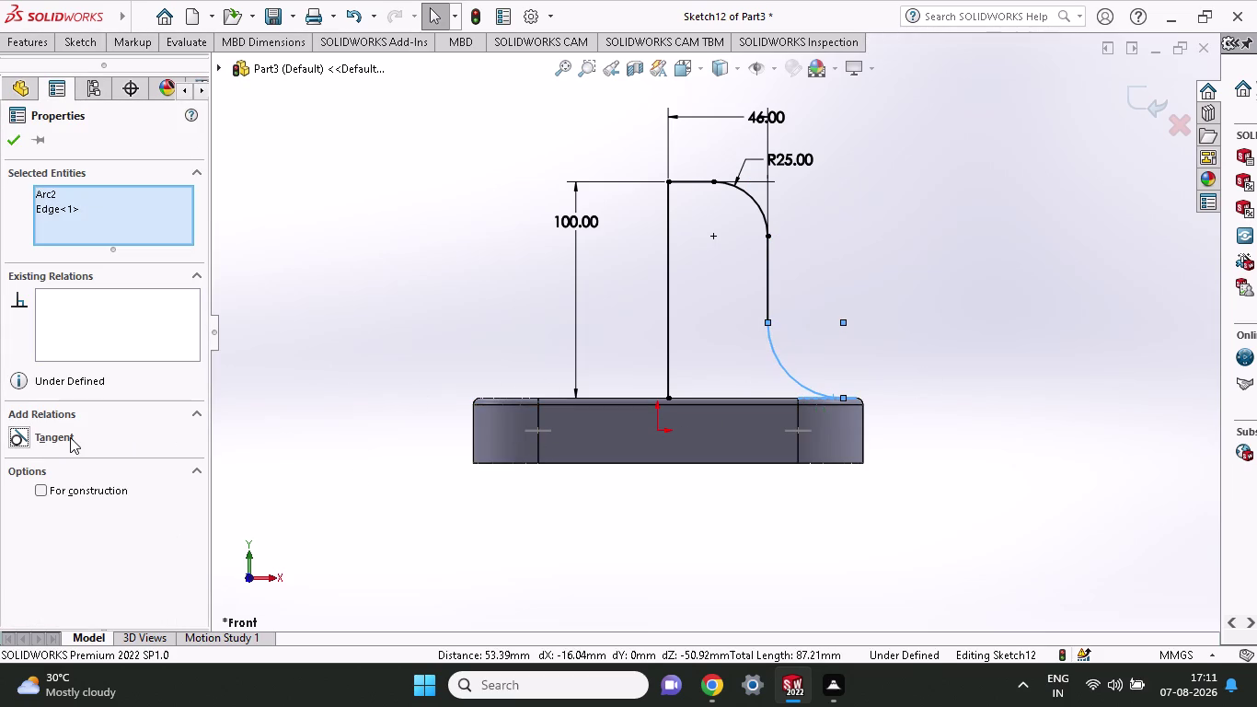
click(8, 140)
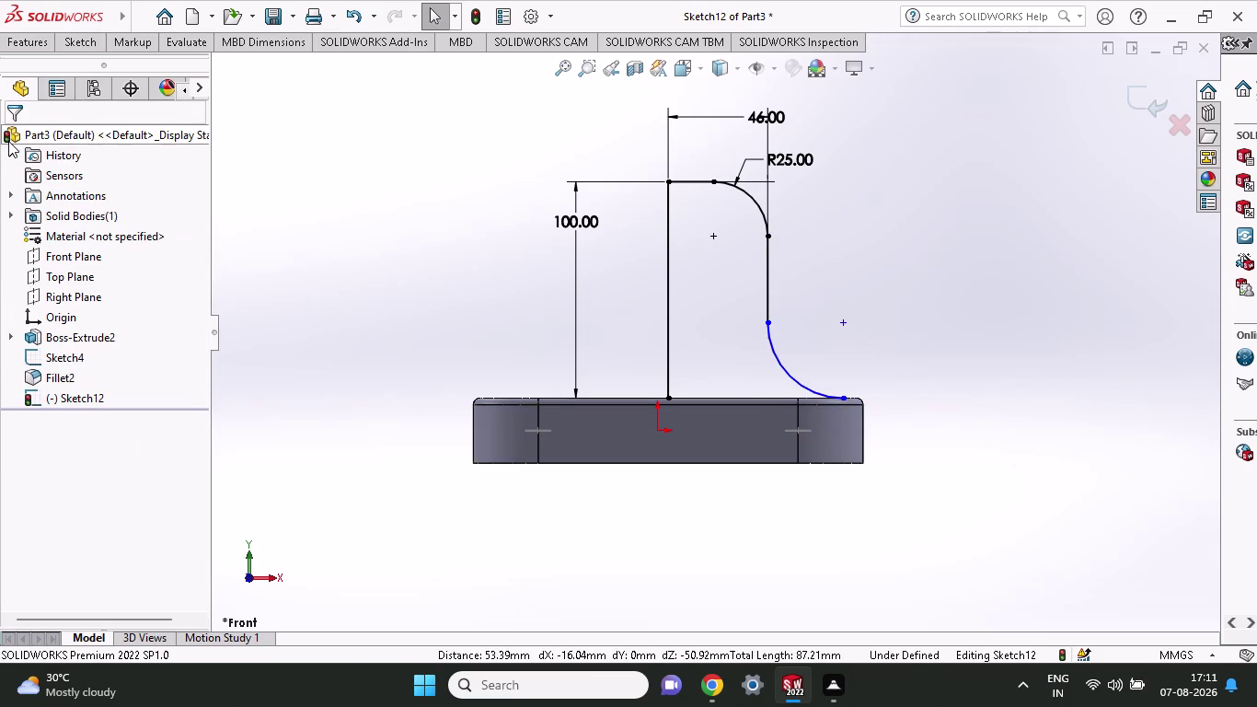
click(98, 33)
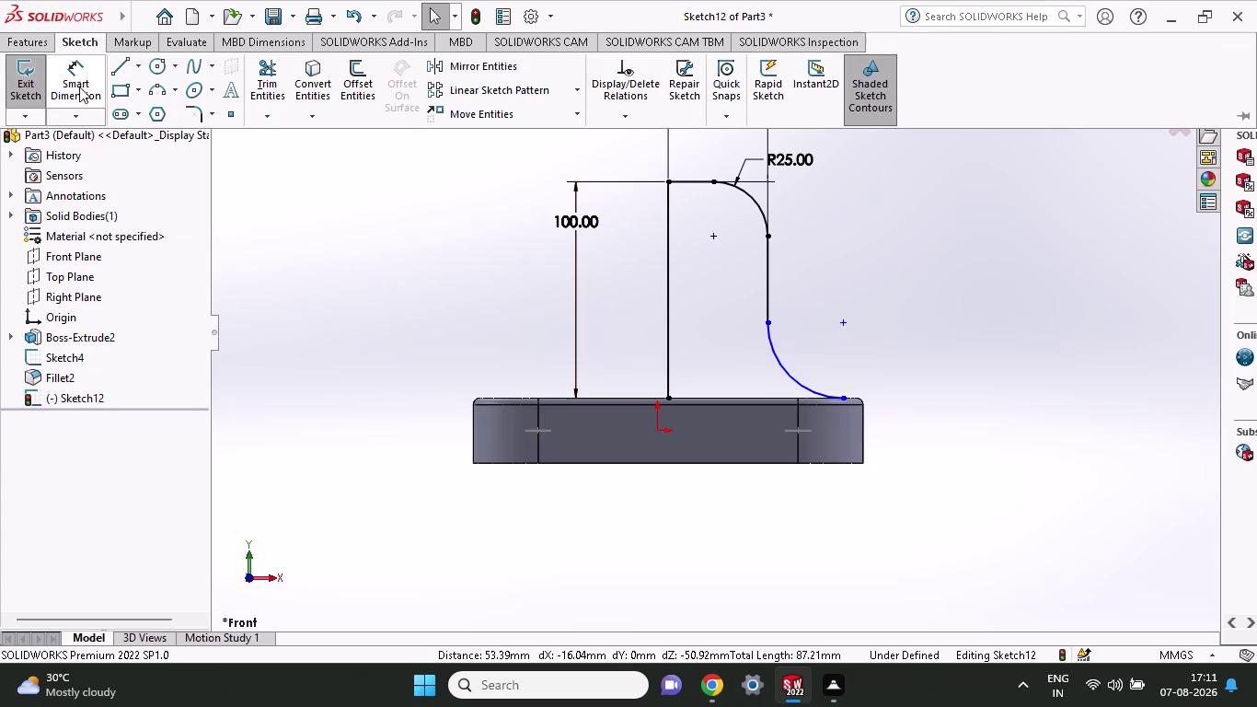
click(30, 46)
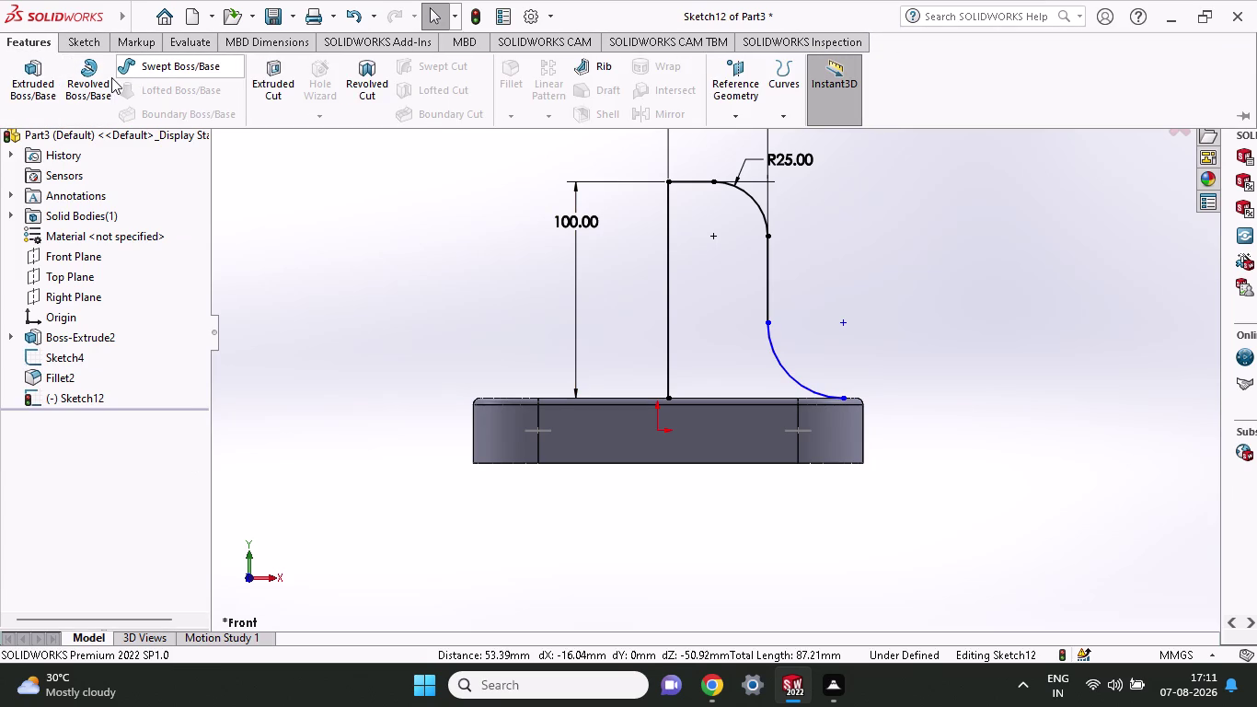
Revolve the profile 360° about the 100 mm centre line as a merged 10 mm thin feature.
click(81, 83)
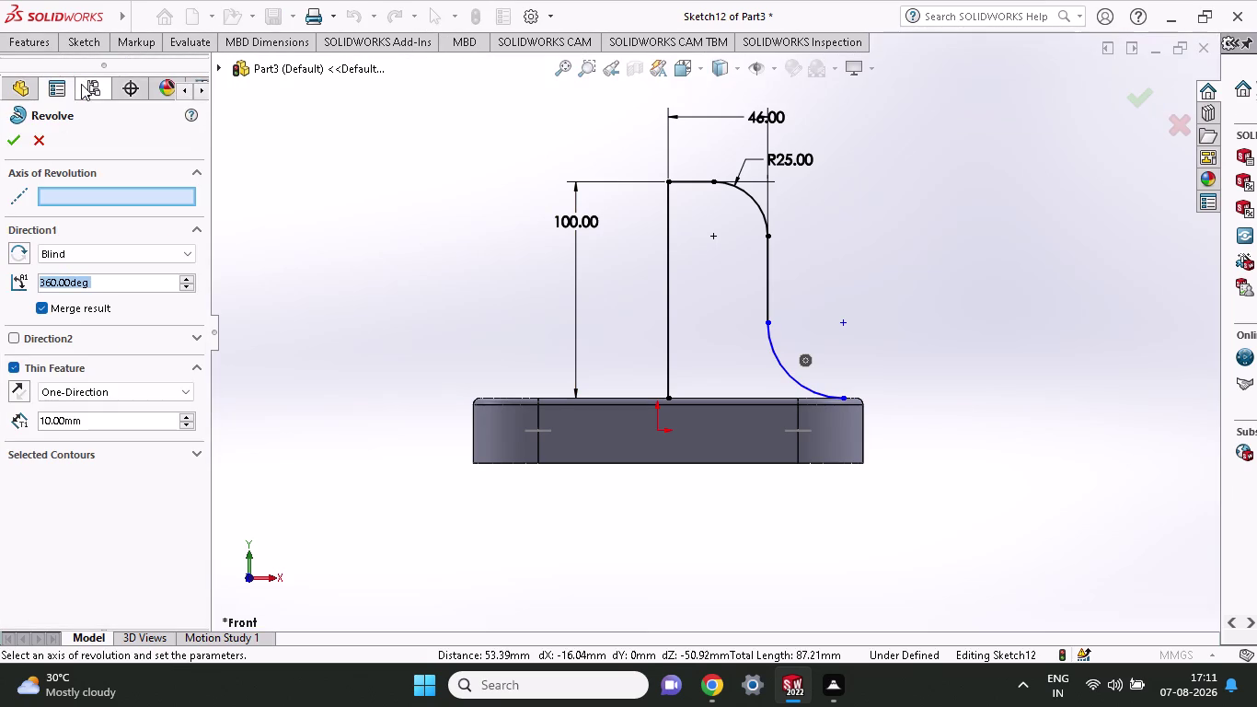
click(669, 307)
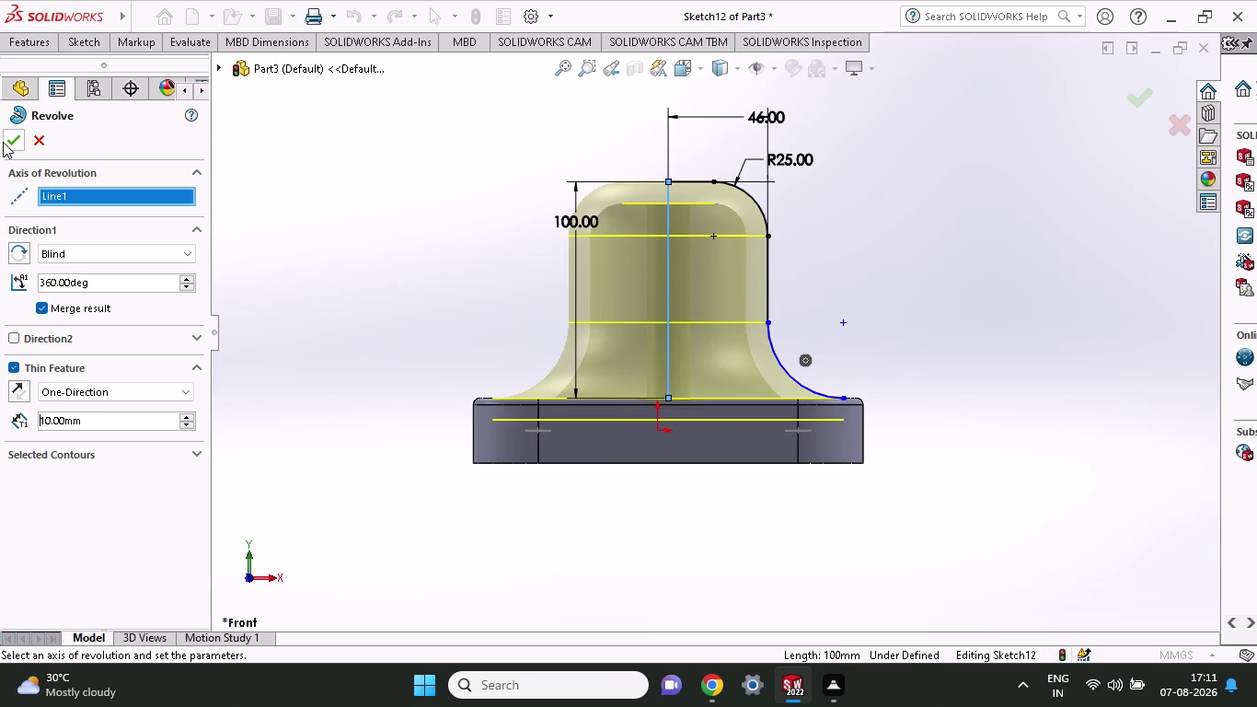
click(3, 142)
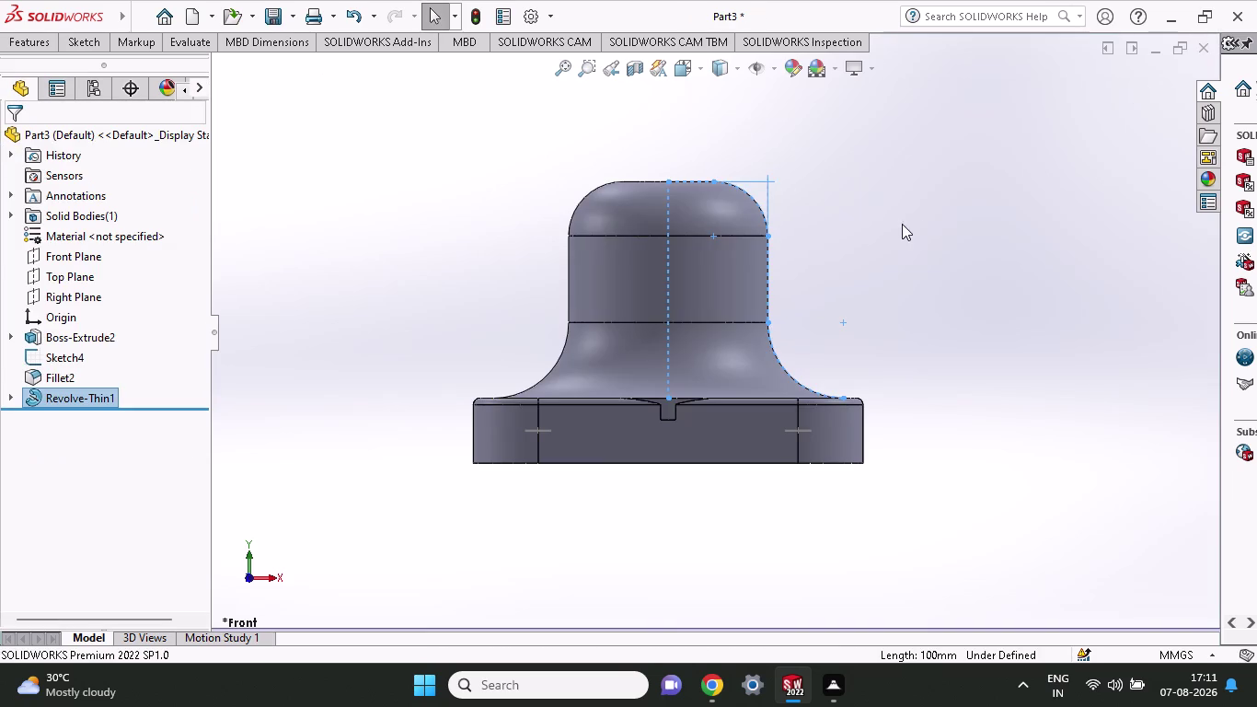
middle_drag(929, 223, 930, 521)
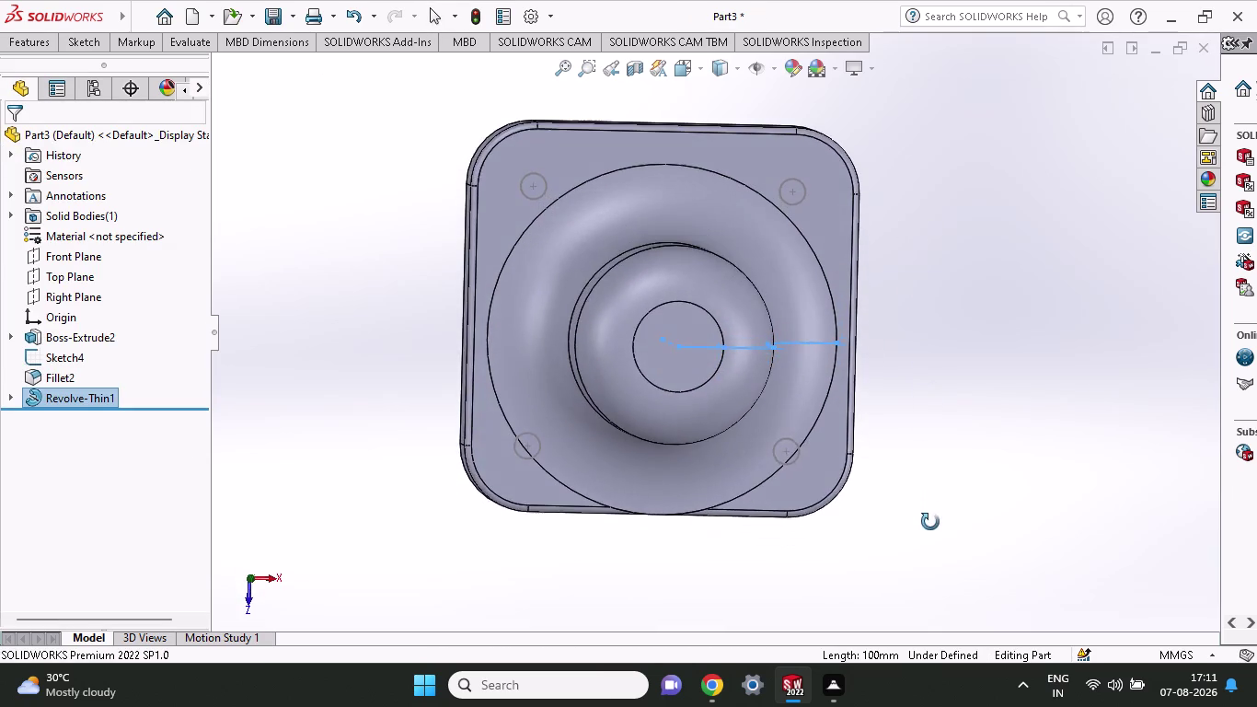
middle_drag(930, 522, 931, 284)
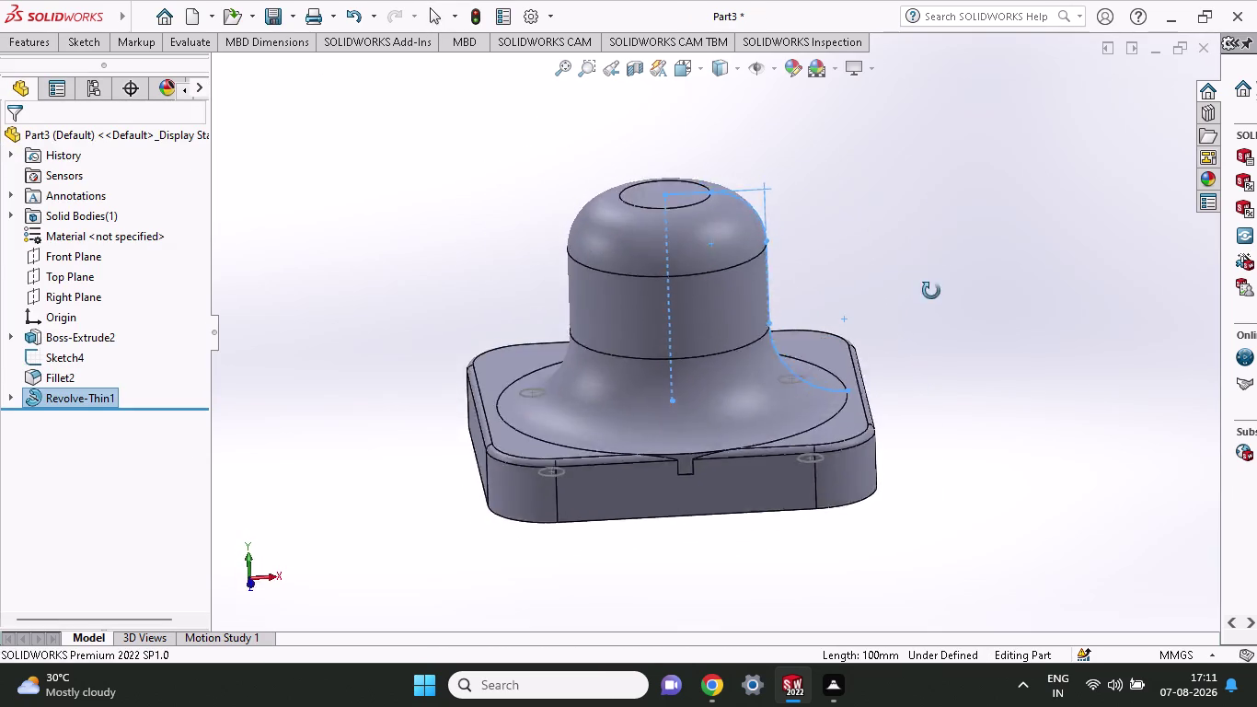
middle_drag(931, 284, 922, 486)
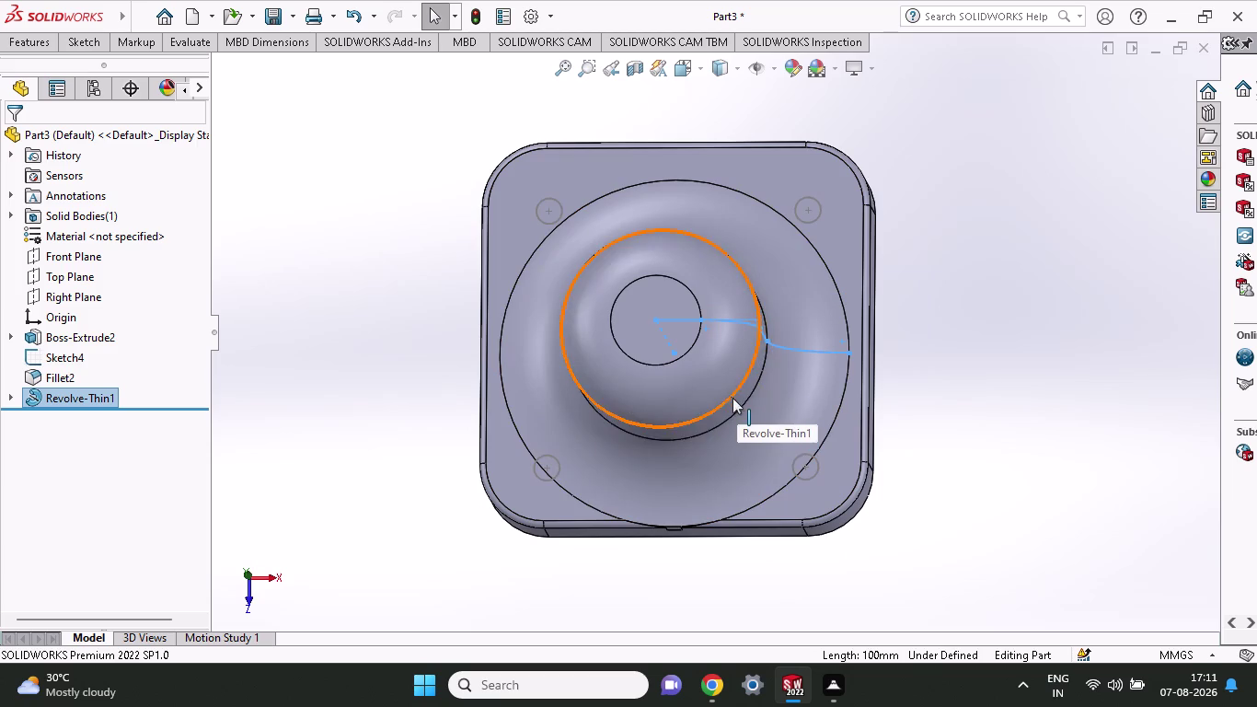
click(749, 414)
click(678, 335)
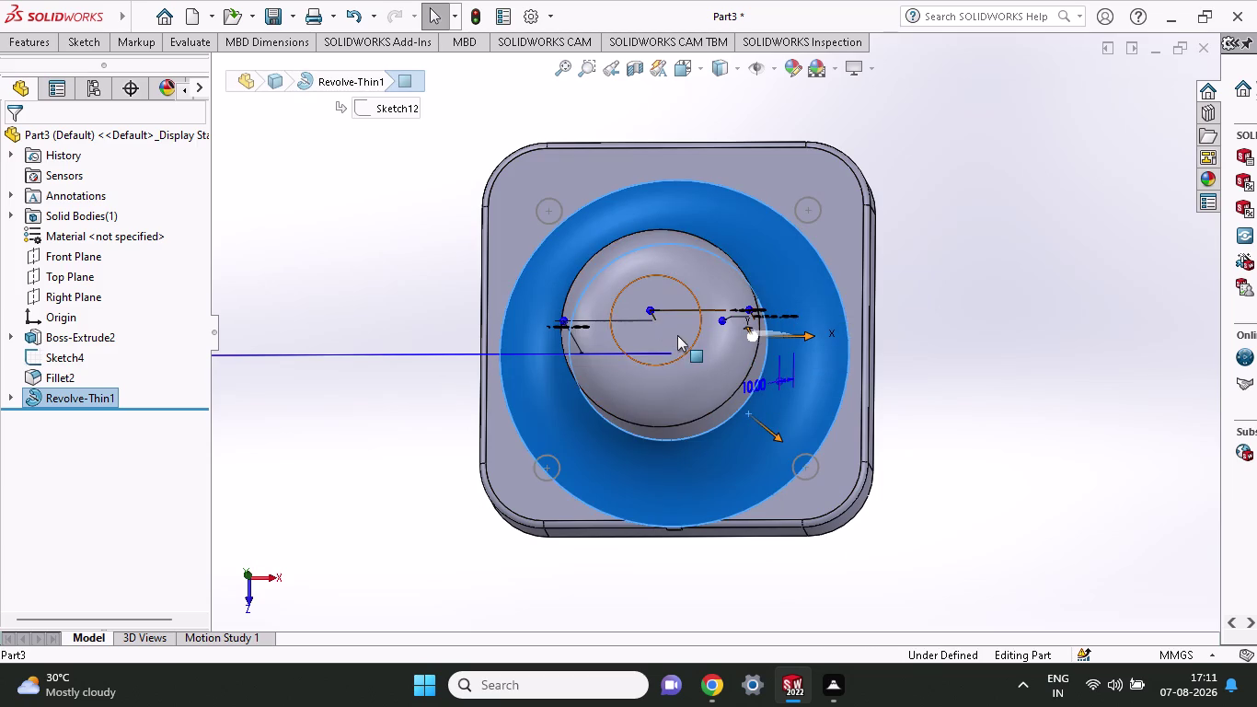
click(722, 341)
click(808, 369)
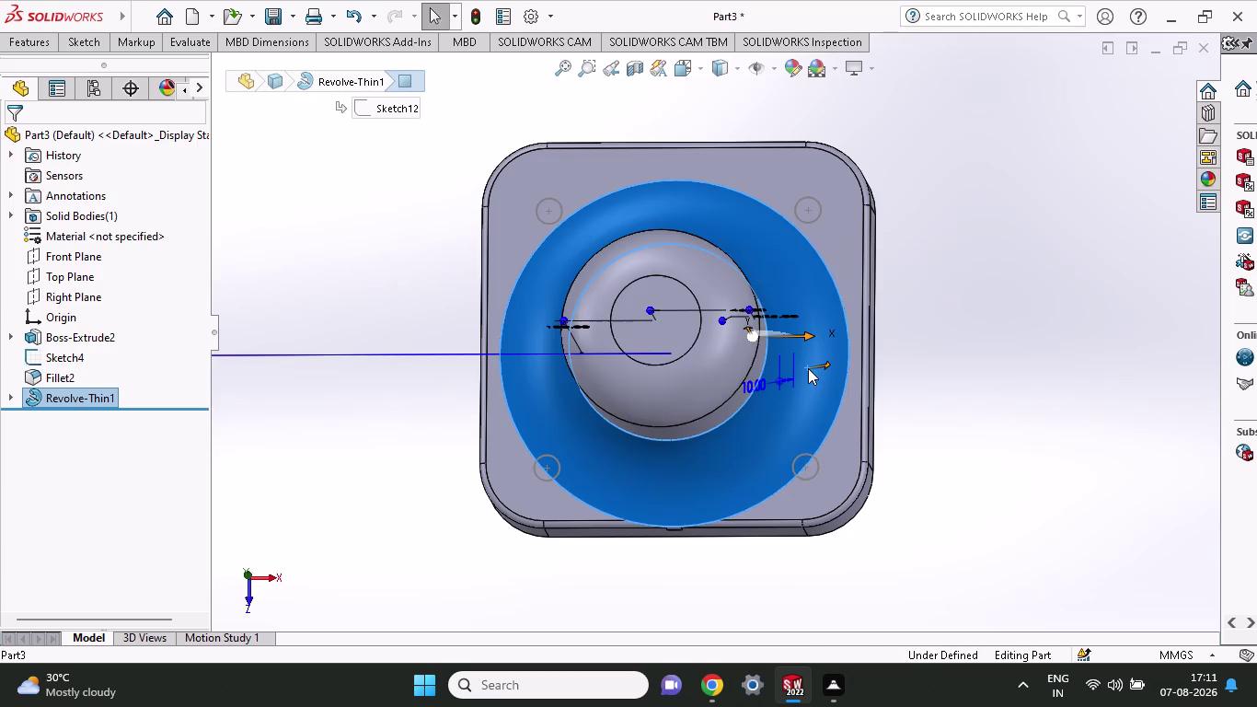
middle_drag(1037, 408, 862, 372)
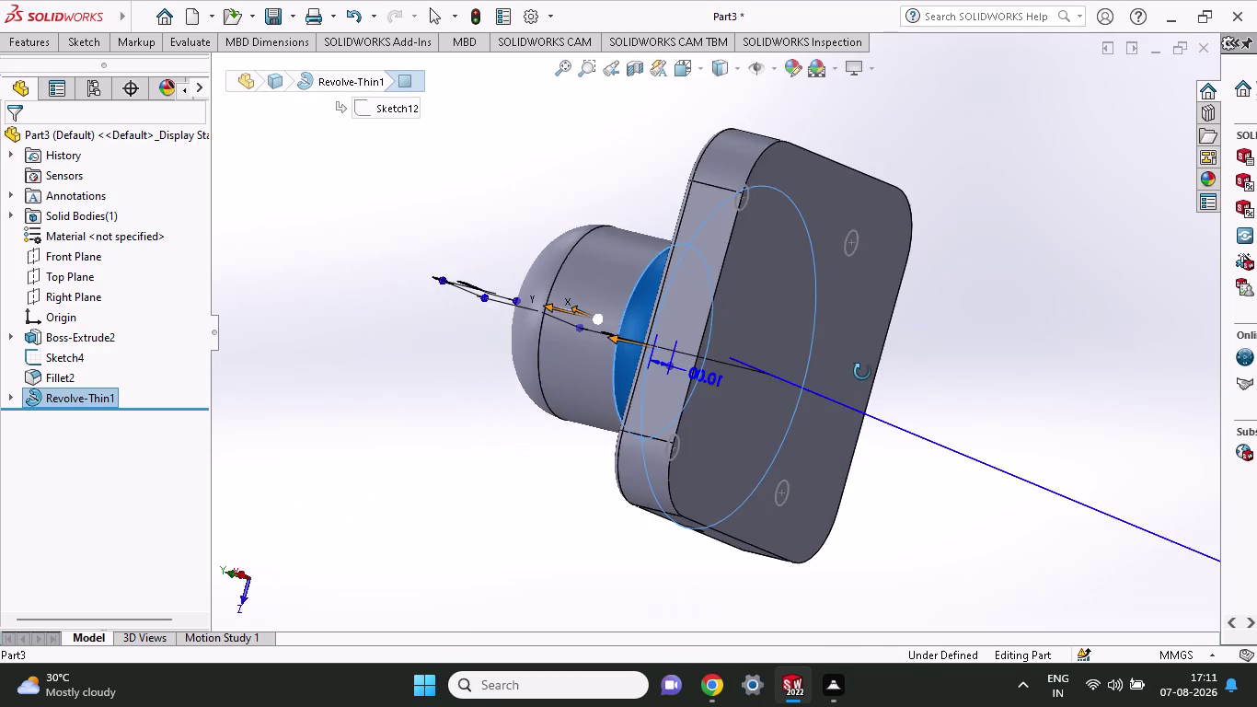
middle_drag(863, 372, 1105, 338)
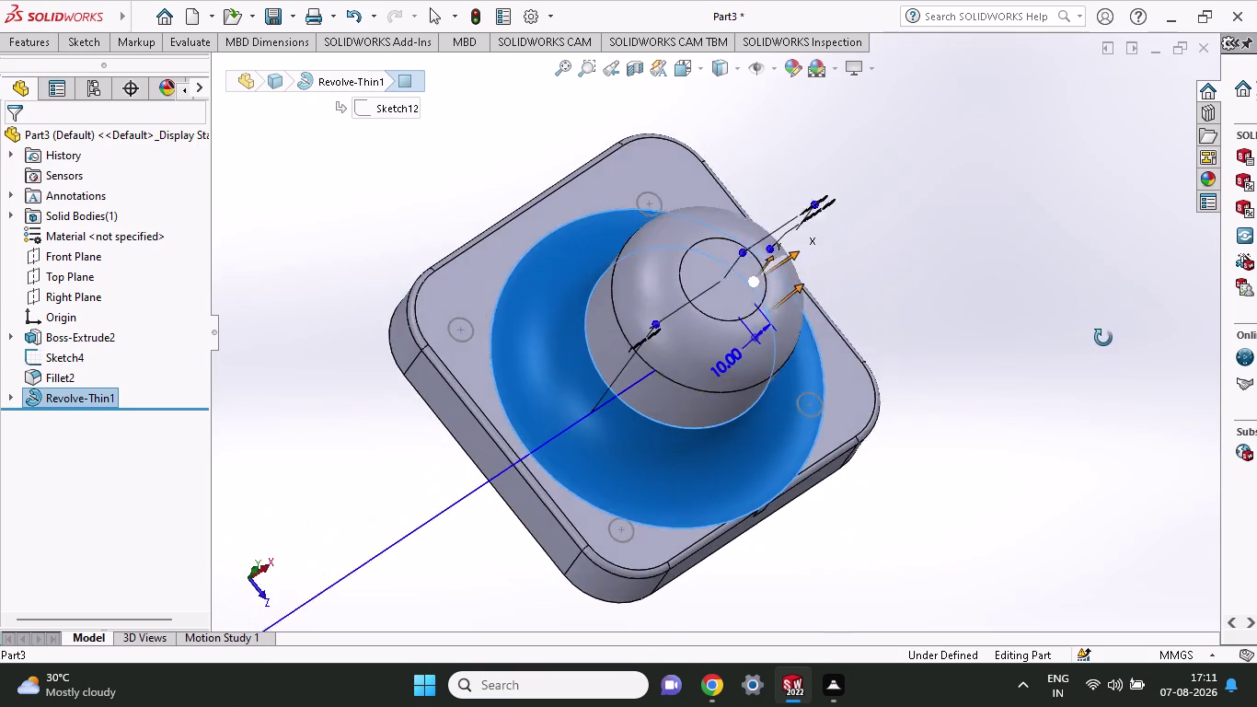
middle_drag(1105, 338, 1120, 323)
scroll(down, 3)
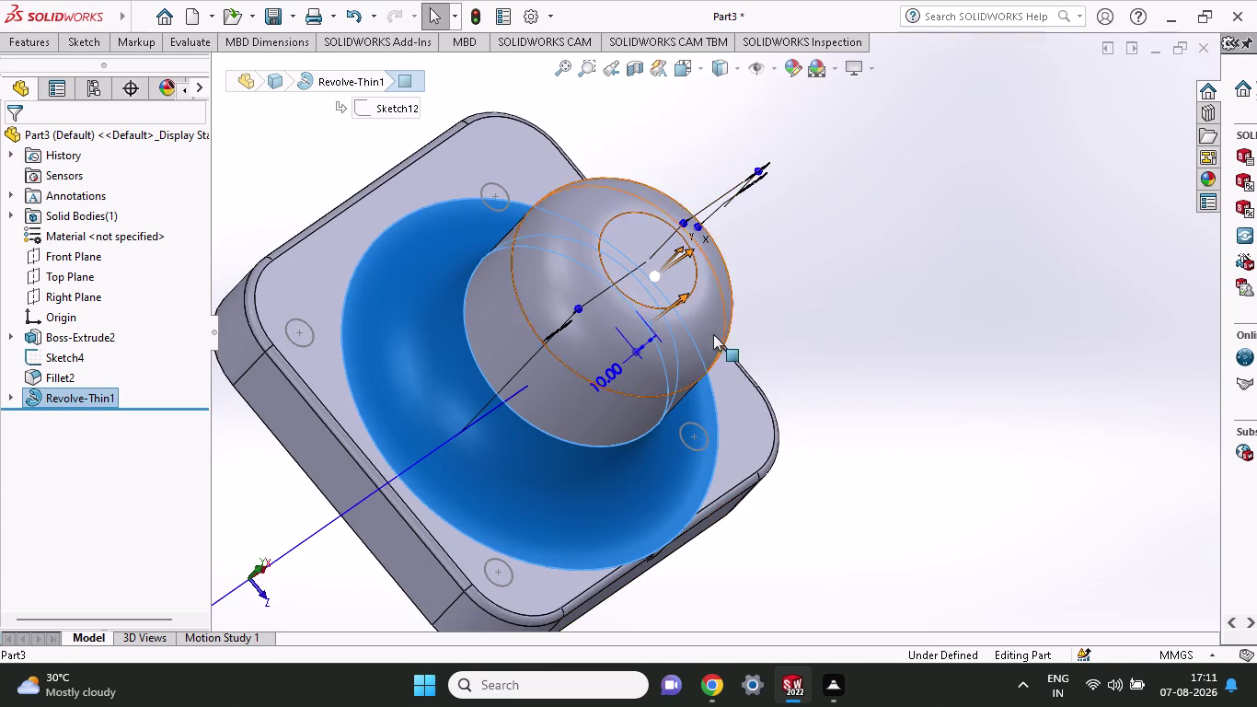
click(90, 45)
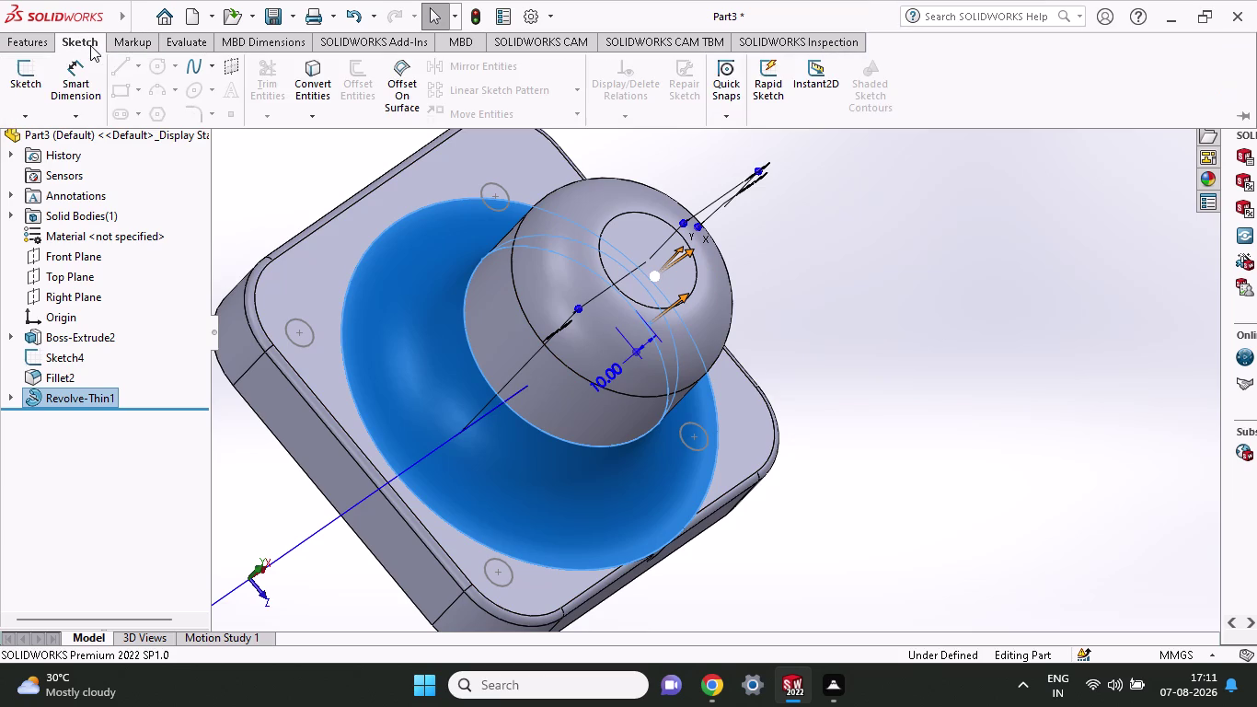